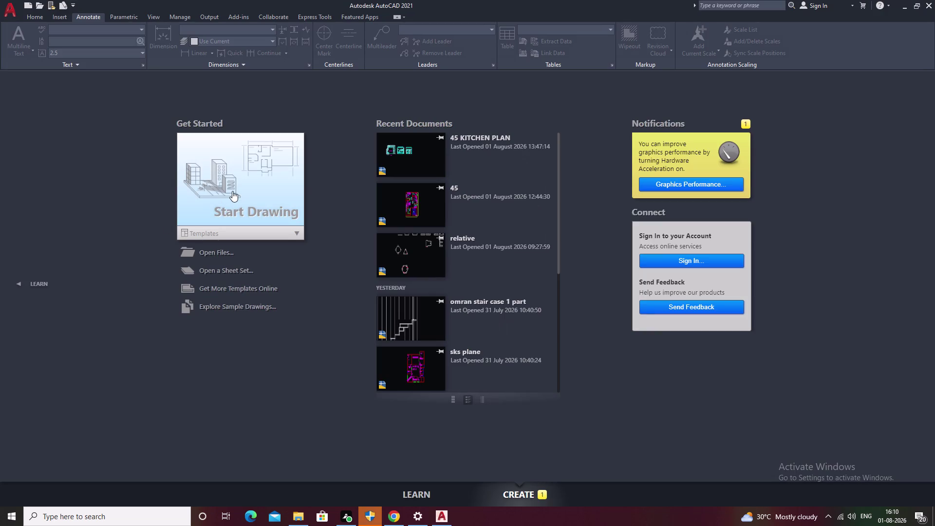
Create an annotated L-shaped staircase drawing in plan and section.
Start a new blank drawing and bring up its Drawing Units settings with UN.
click(232, 191)
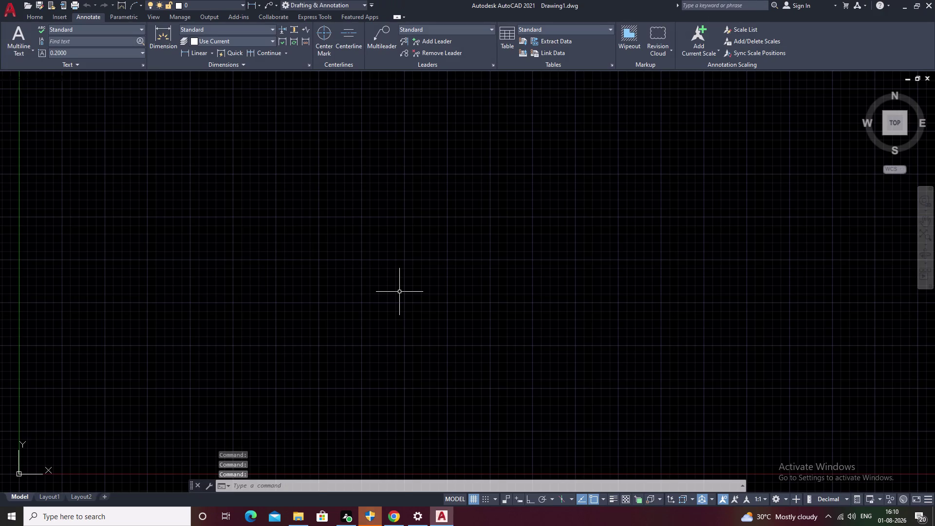
text(U)
text(N)
key(space)
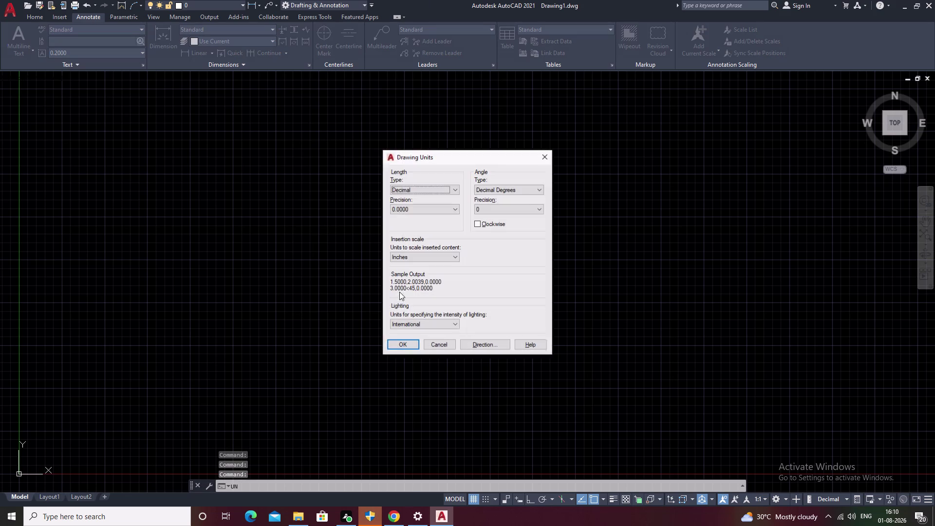
Set length units to Engineering with 0'-0.00" precision, keeping inches as insertion scale.
click(439, 188)
click(428, 212)
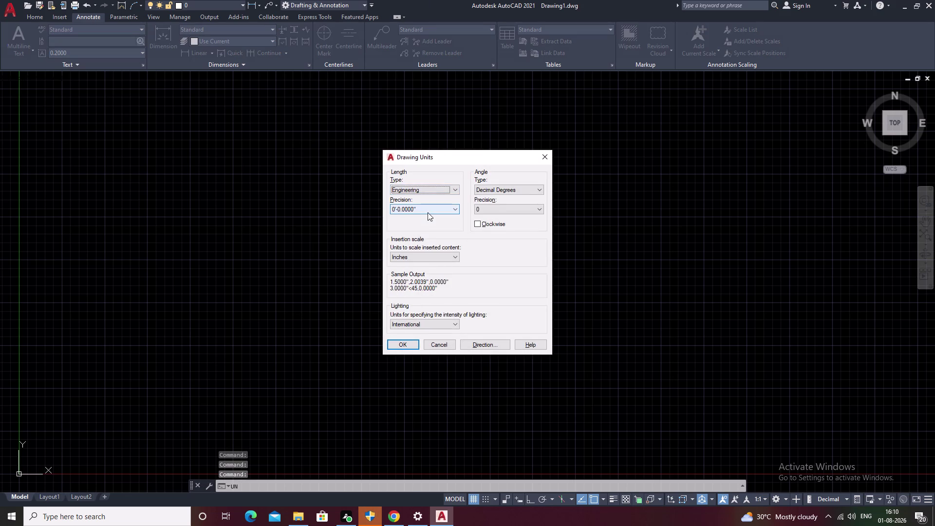
click(428, 210)
click(412, 233)
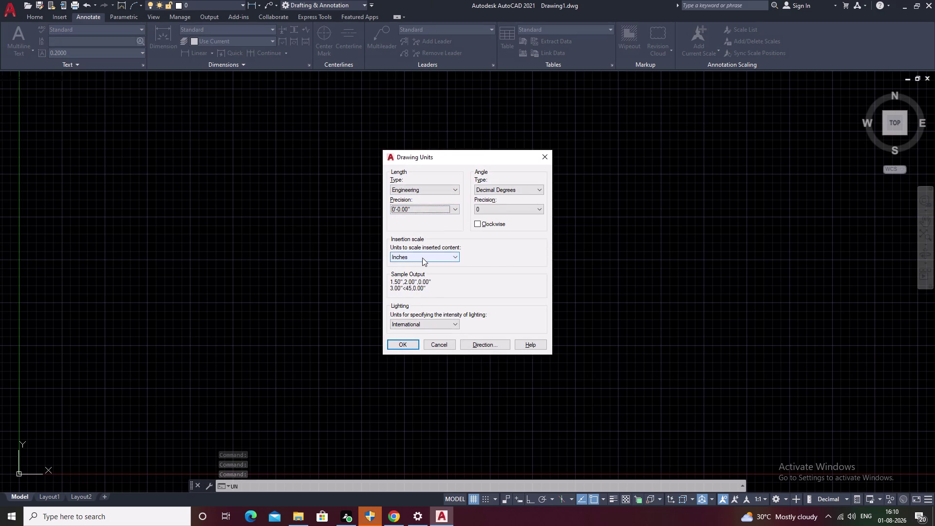
right_click(422, 258)
click(422, 257)
click(501, 263)
click(398, 341)
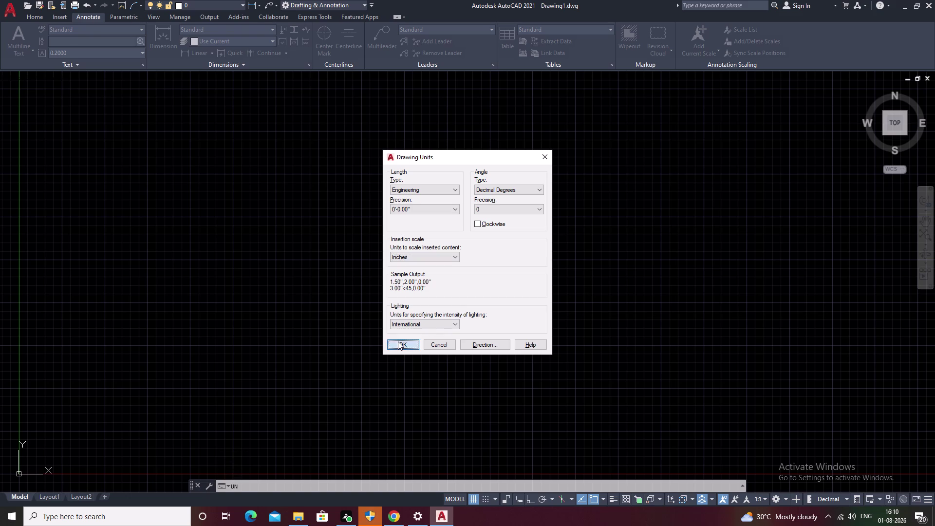
text(D)
key(space)
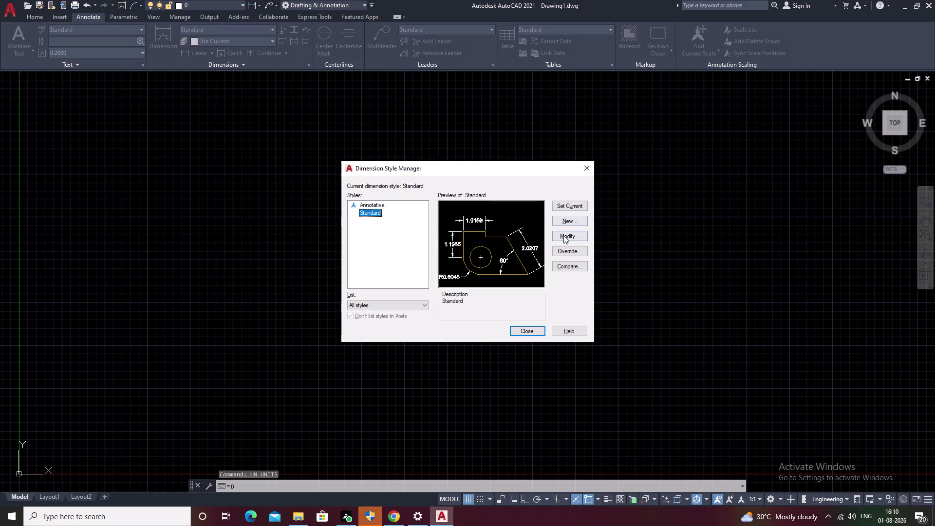
Give the Standard dimension style Engineering primary units with 0'-0.00" precision.
click(563, 237)
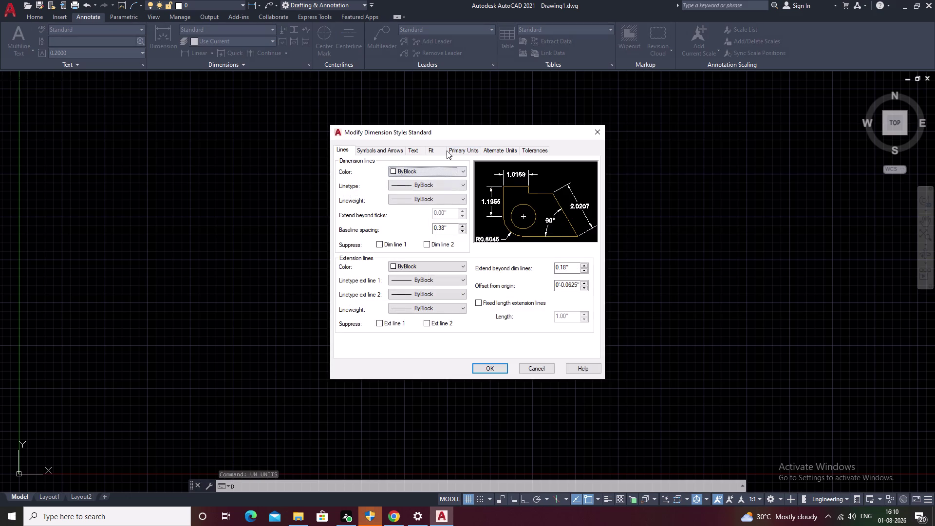
click(447, 149)
click(427, 167)
click(423, 191)
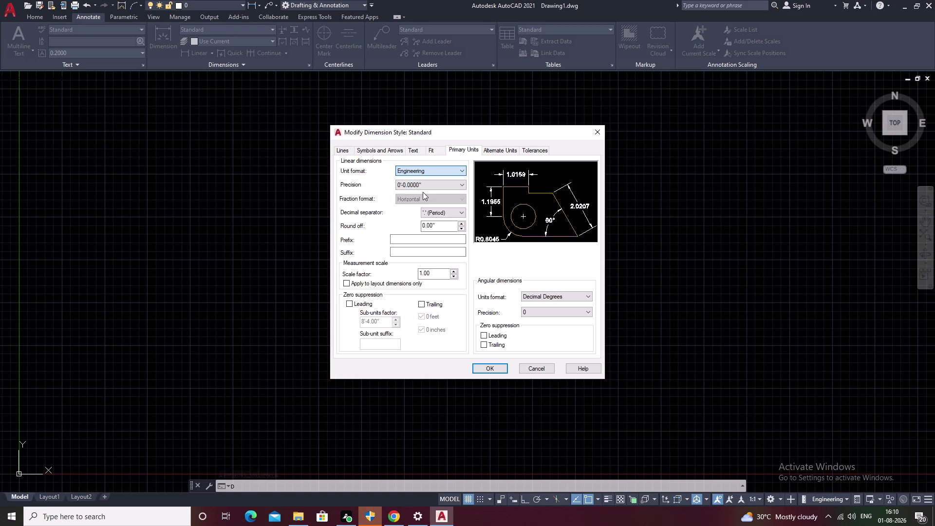
click(425, 186)
click(422, 206)
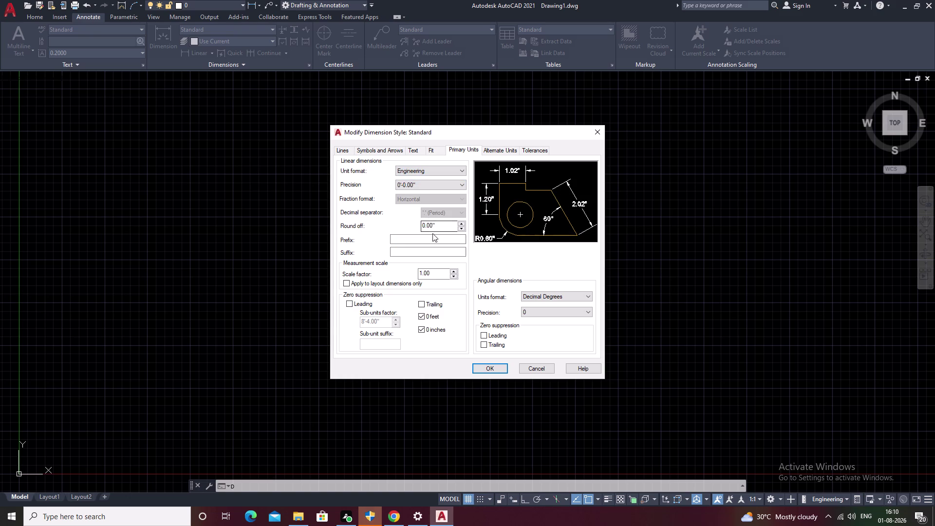
Set the Standard style's arrow size to 2.5.
click(381, 149)
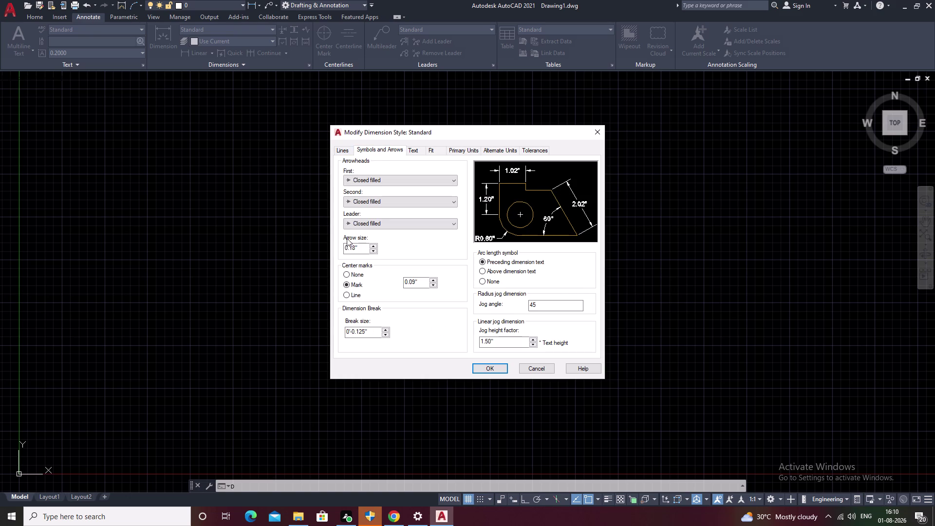
drag(354, 248, 338, 250)
key(BackSpace)
text(2.)
key(5)
click(415, 151)
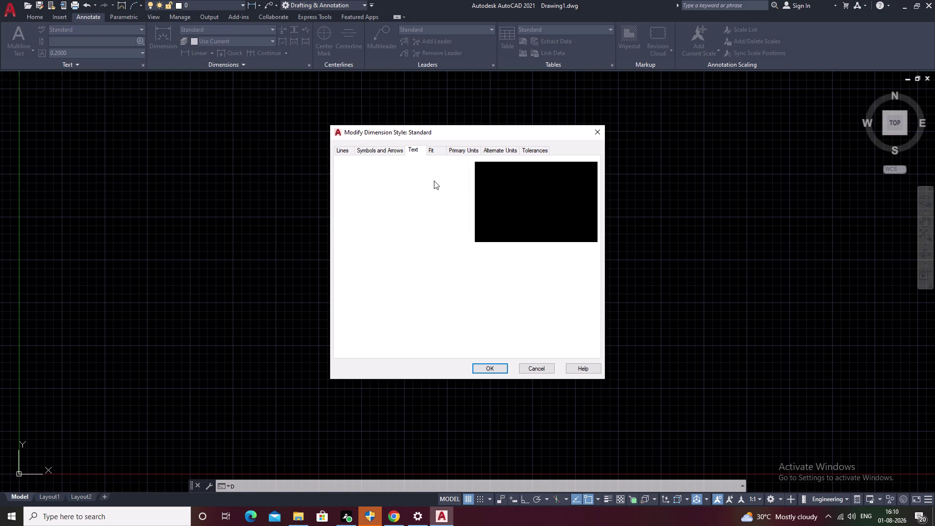
Change the Standard style's text height to 2.5 and recheck the 2.50 arrow size.
click(445, 217)
click(444, 221)
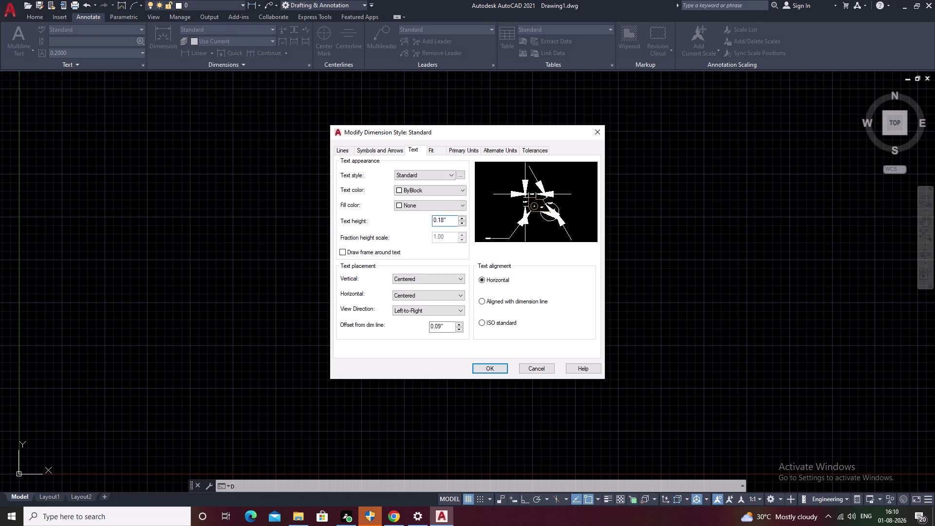
drag(441, 221, 421, 221)
key(BackSpace)
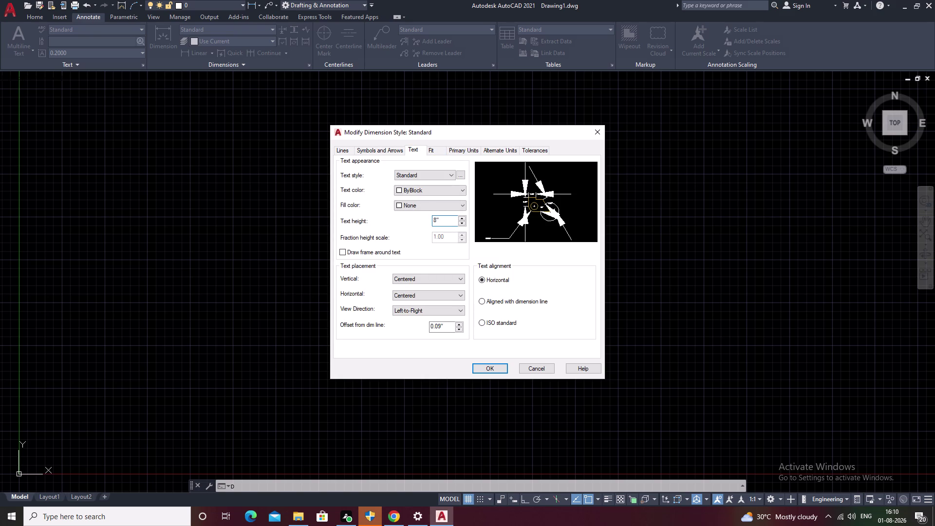
click(436, 220)
key(BackSpace)
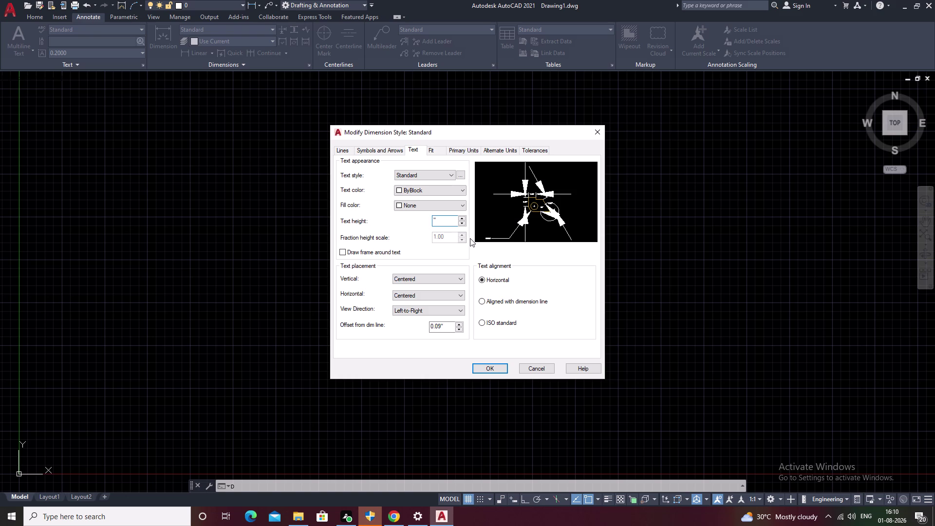
text(2.5)
click(445, 251)
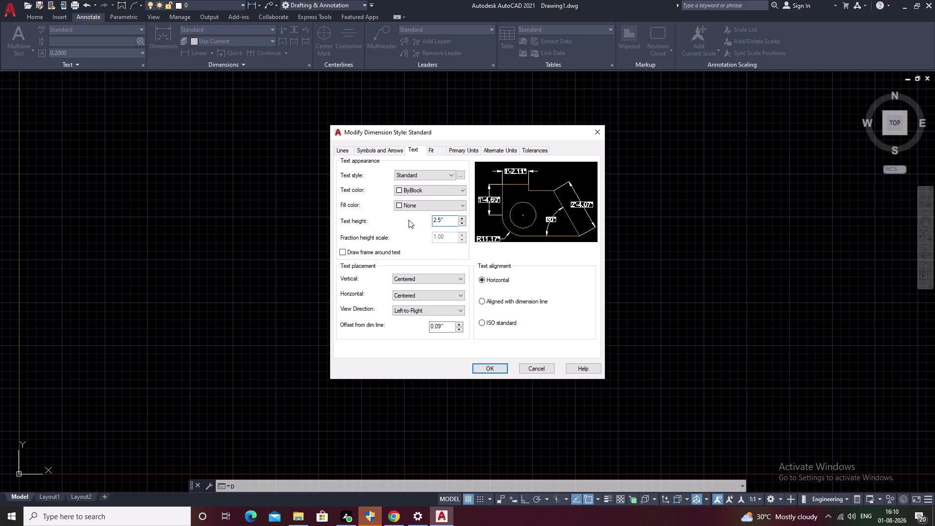
click(382, 151)
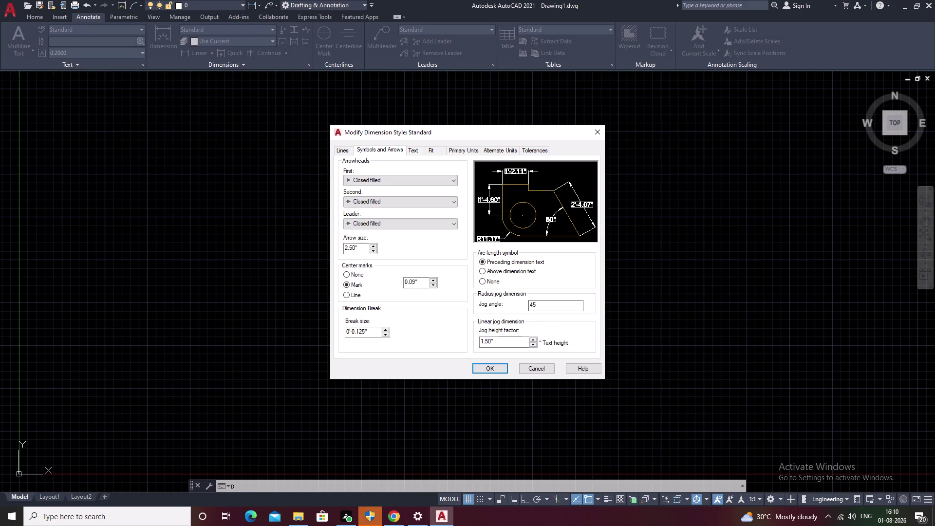
Frame the dimension text, align it with dimension lines, centered and left-to-right.
click(470, 152)
click(419, 150)
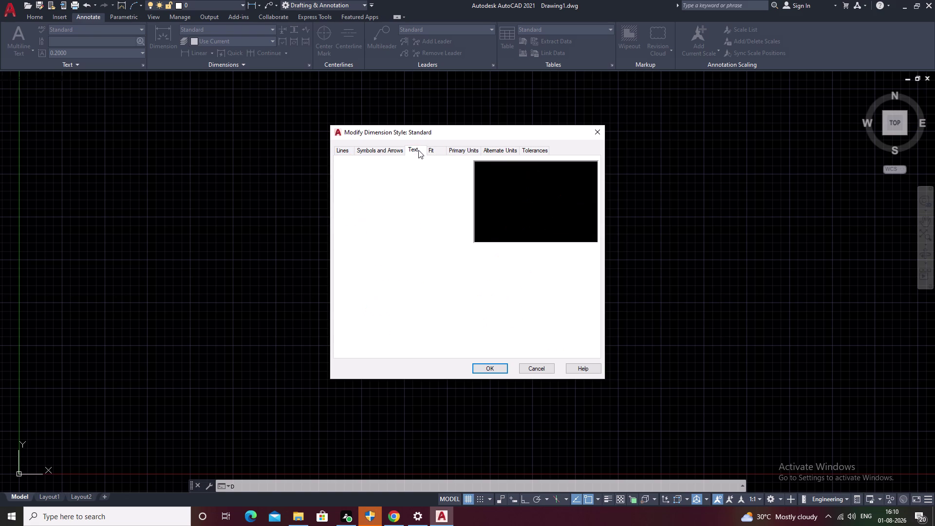
click(480, 300)
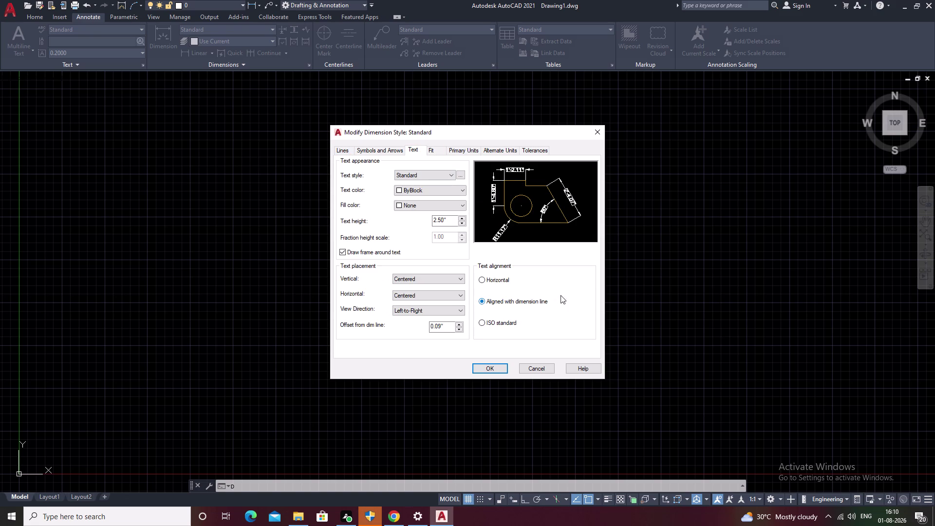
double_click(428, 306)
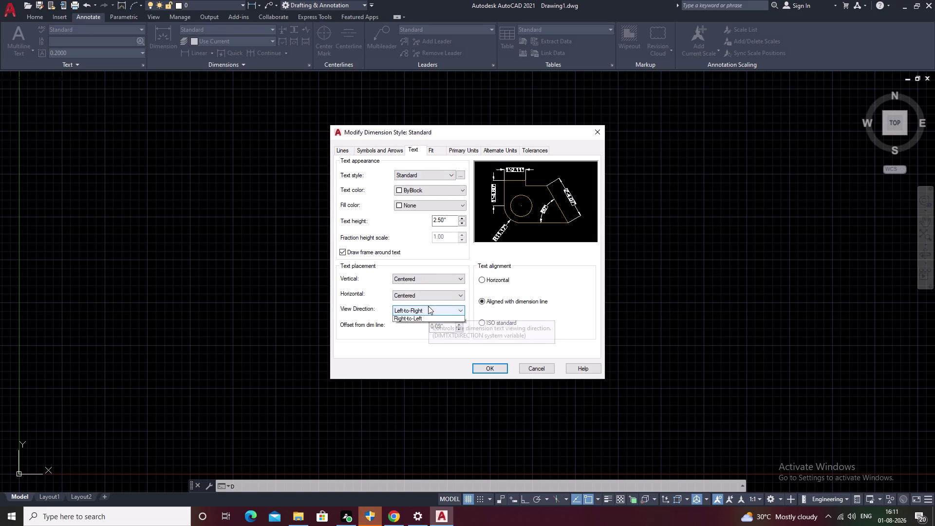
click(428, 299)
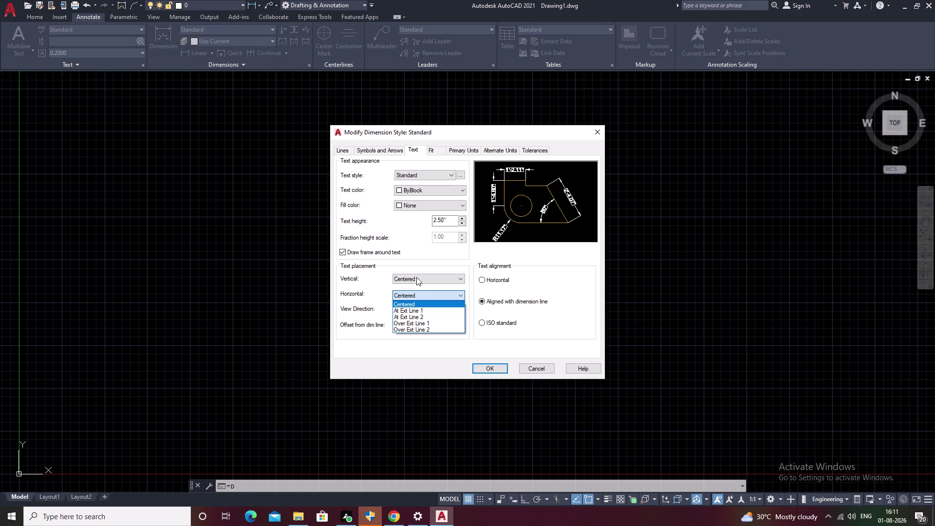
click(416, 274)
click(428, 311)
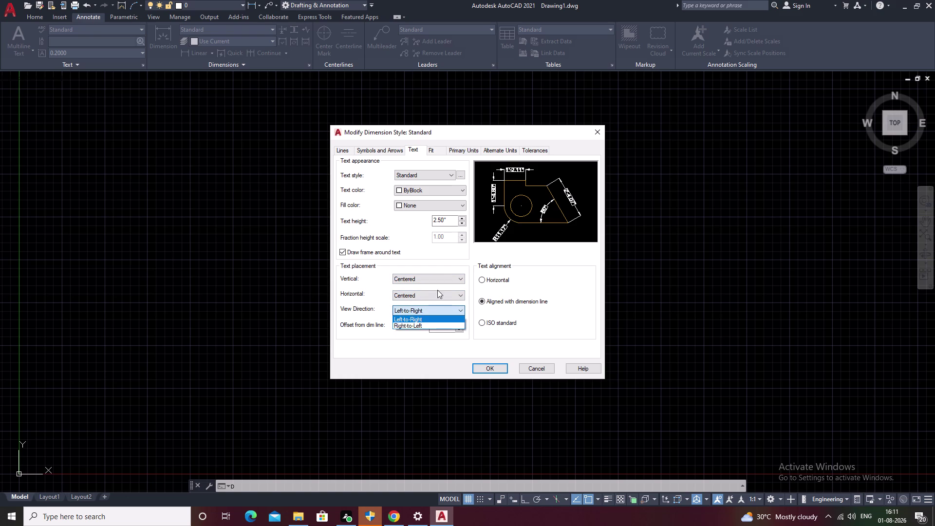
click(440, 256)
Review the style's remaining tabs, then save the Standard style and close the manager.
click(464, 150)
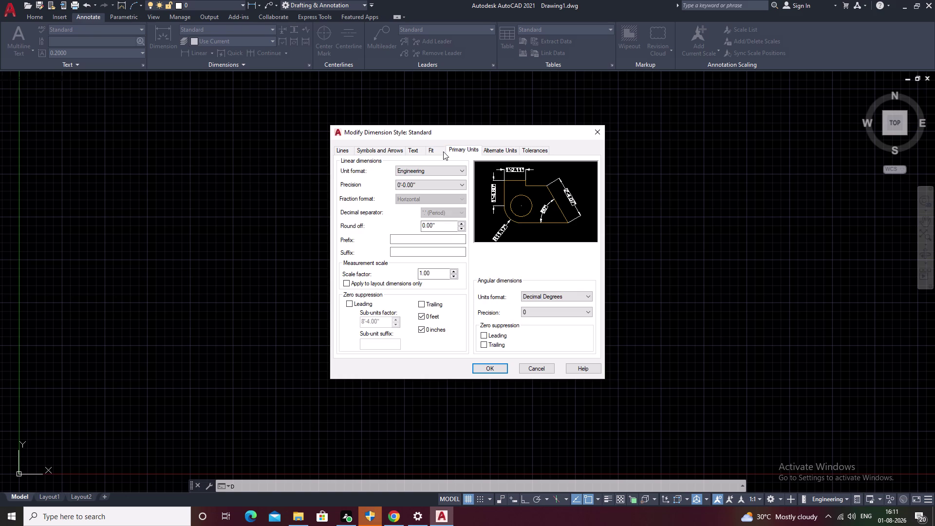
click(376, 147)
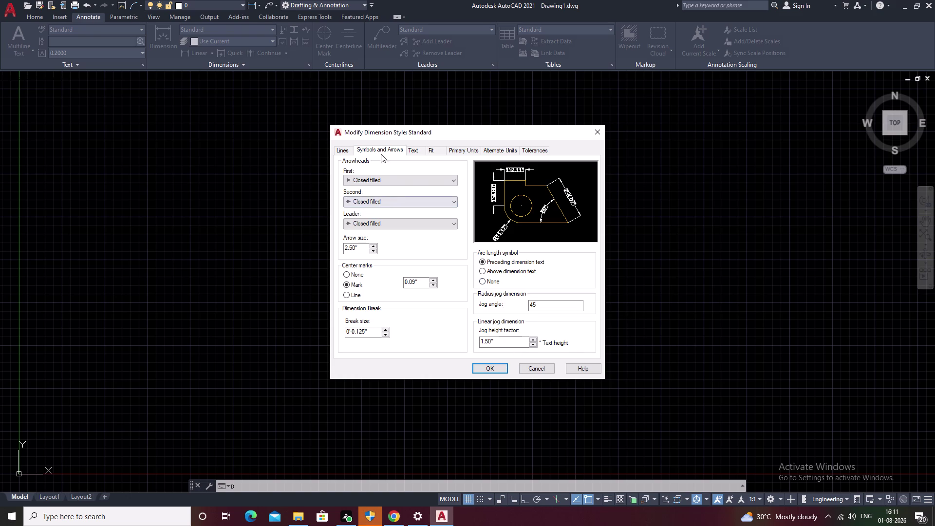
click(334, 147)
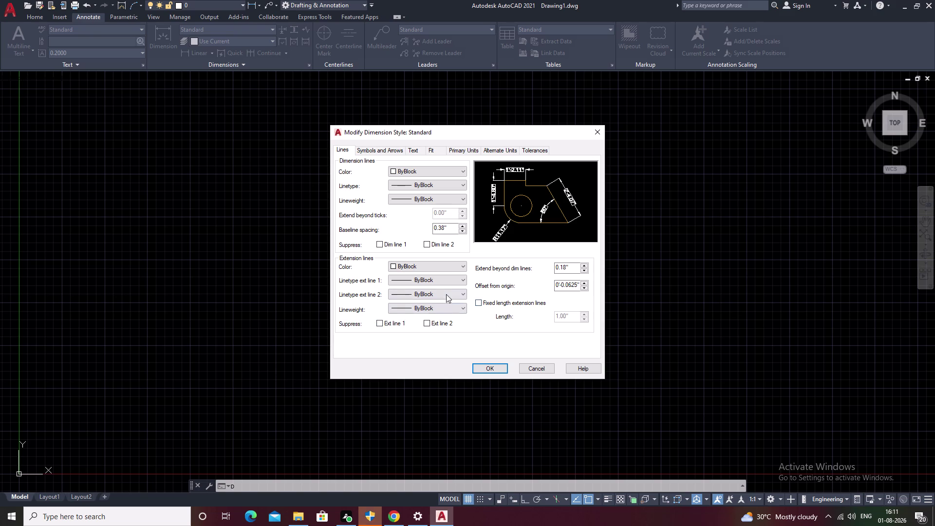
click(493, 372)
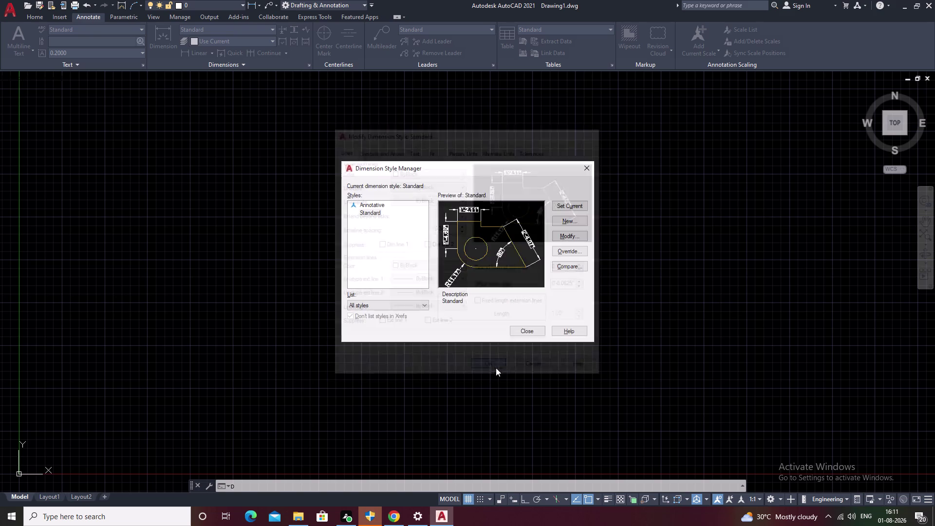
click(530, 330)
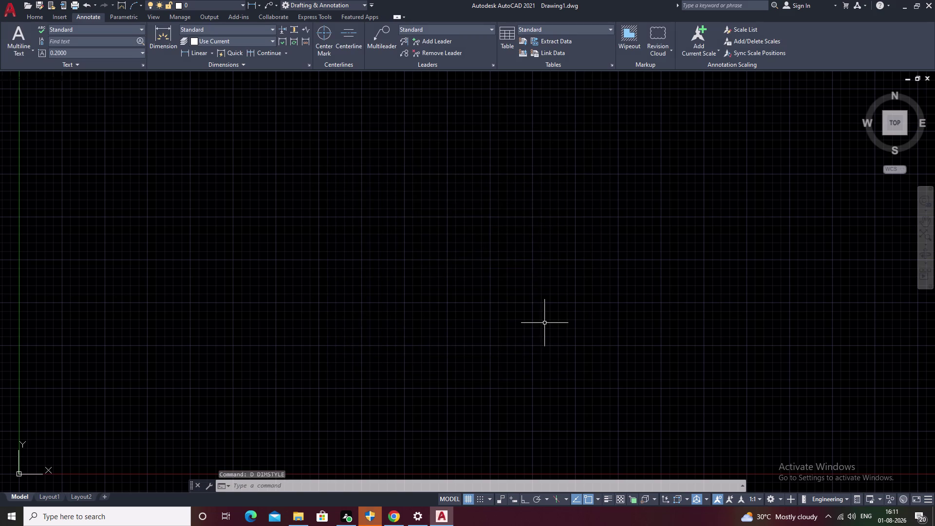
Draw a long horizontal line with Ortho (F8) turned on.
text(L)
key(space)
drag(310, 224, 315, 224)
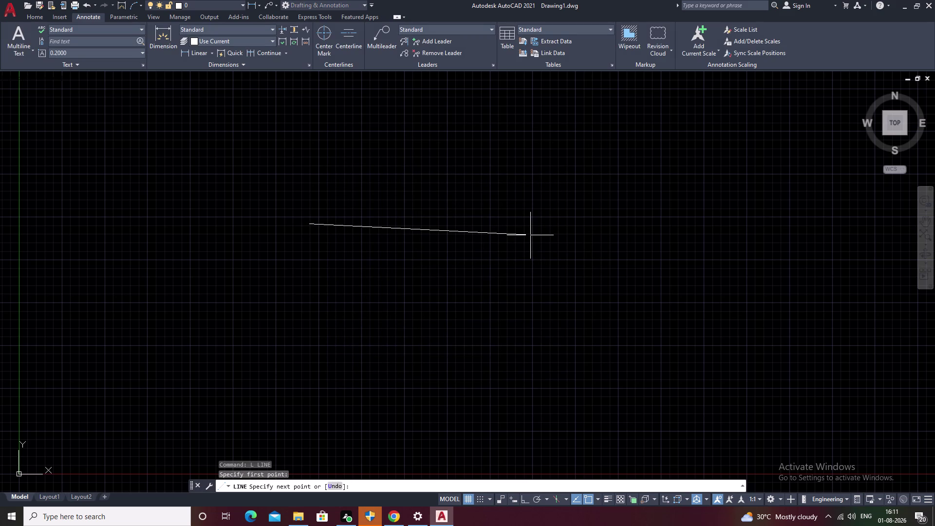
key(F8)
click(530, 235)
key(Escape)
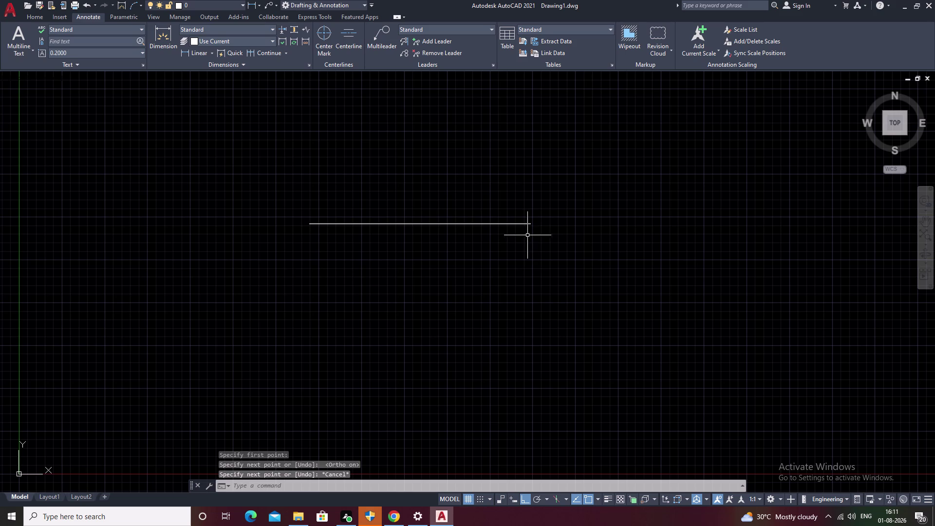
Pick the line's endpoints again, then cancel without adding a dimension.
key(space)
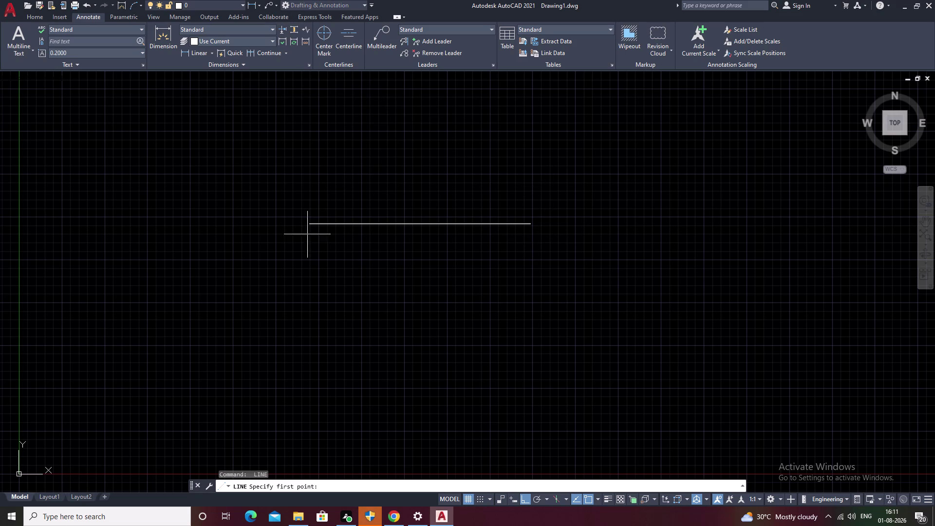
key(d)
key(l)
key(i)
key(space)
click(312, 225)
click(534, 222)
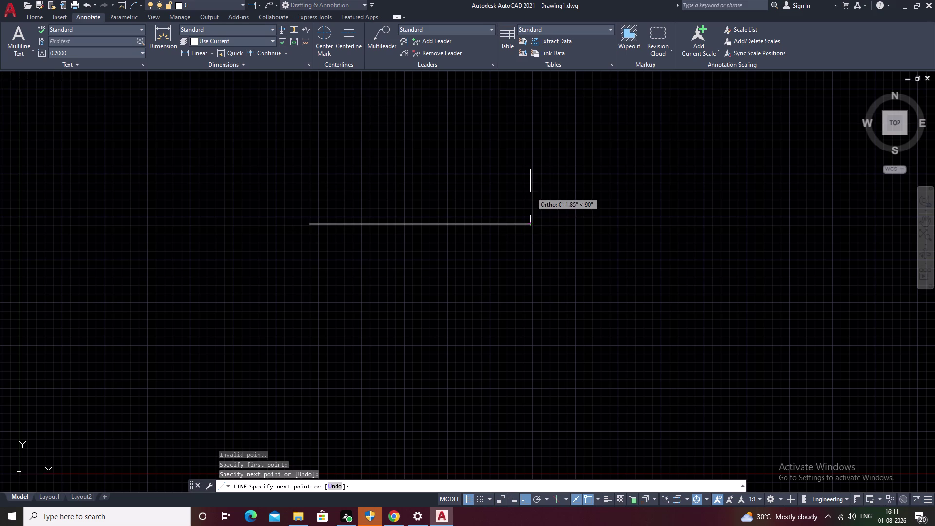
click(309, 224)
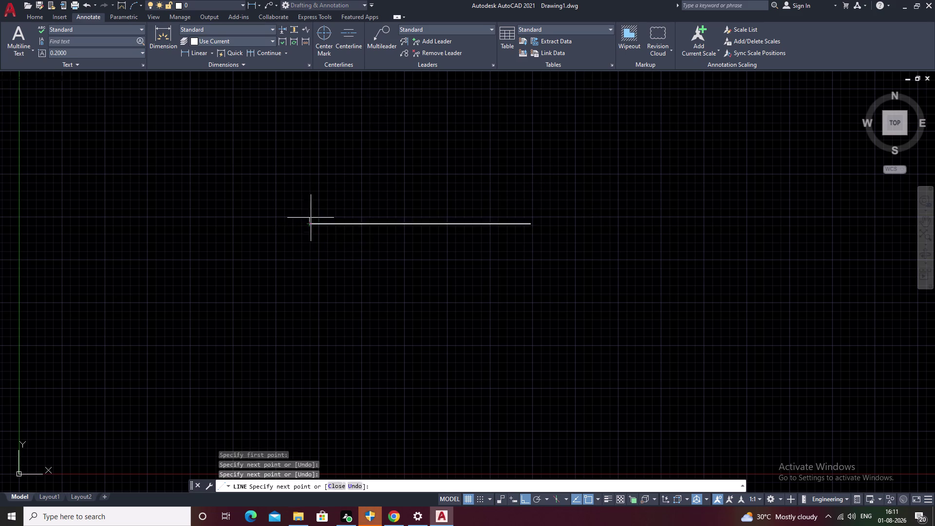
key(Escape)
scroll(up, 3)
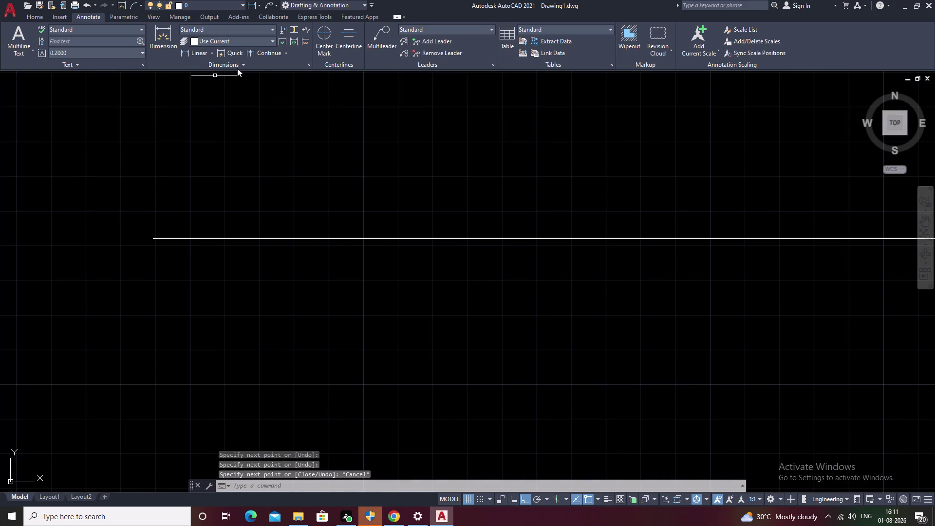
Add a DLI linear dimension reading 1'-0.91" between the horizontal line's endpoints.
key(d)
key(l)
key(i)
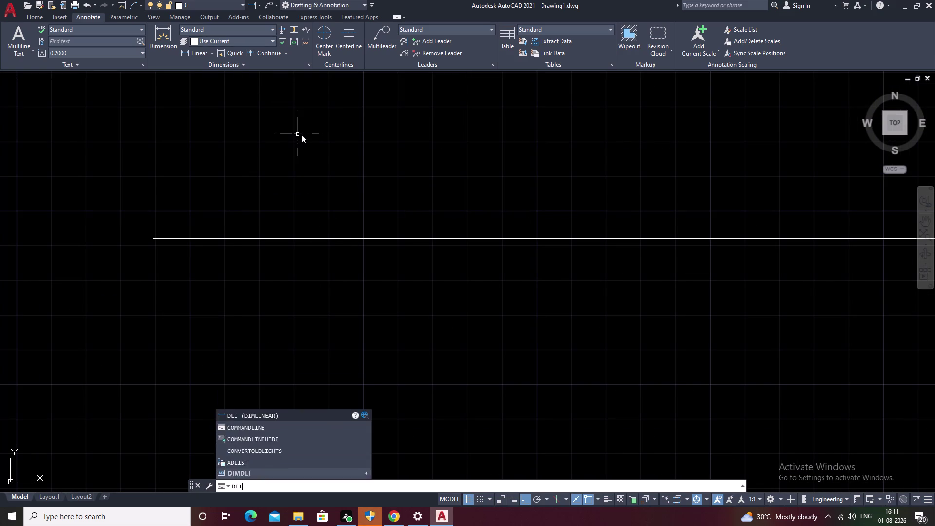
key(space)
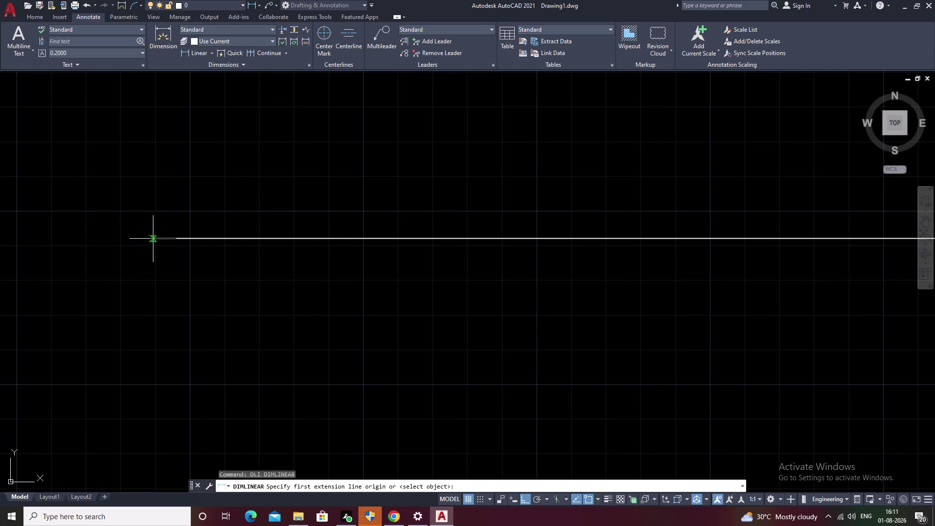
click(152, 240)
middle_drag(654, 249, 182, 262)
scroll(down, 3)
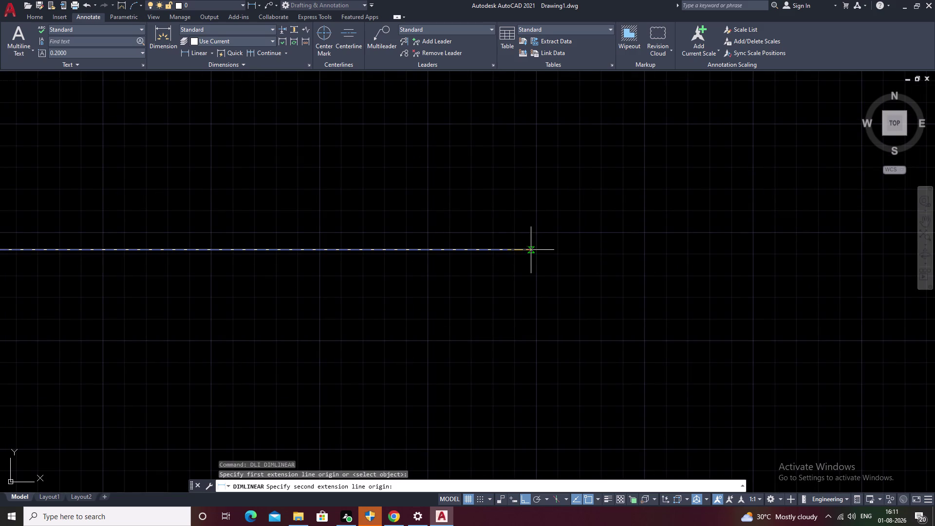
click(531, 251)
click(534, 165)
middle_drag(539, 173, 810, 224)
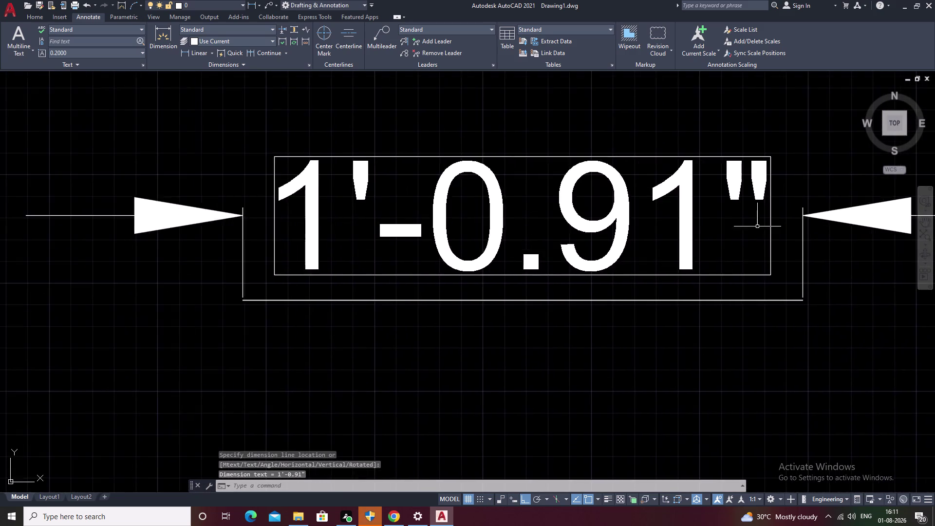
scroll(down, 3)
key(Escape)
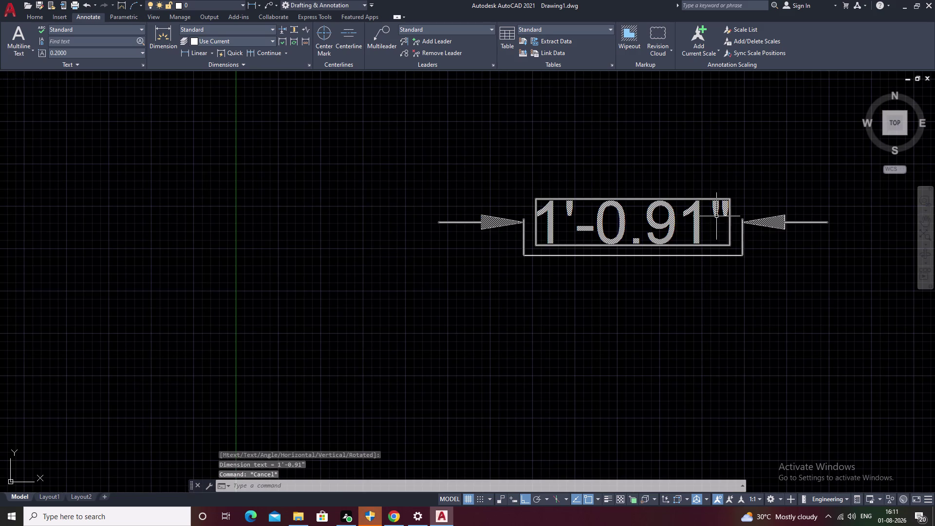
click(716, 215)
text(D)
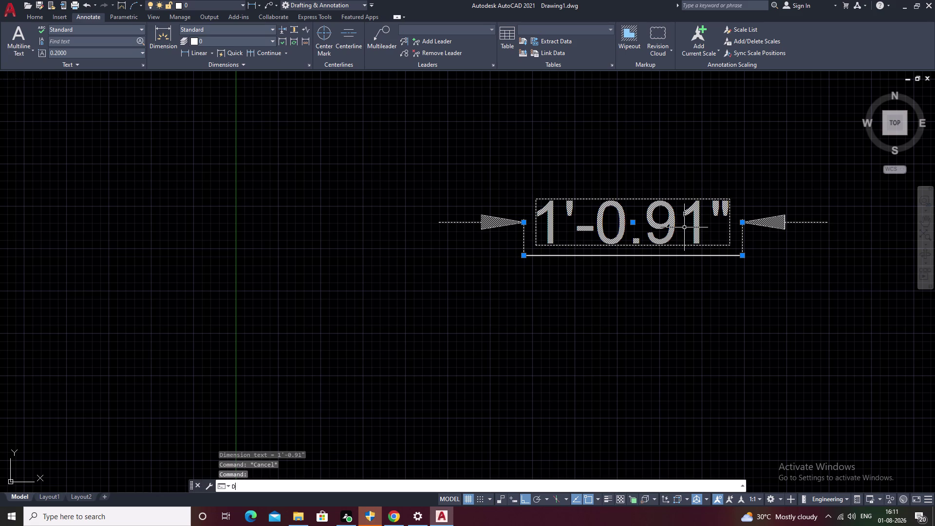
key(space)
key(space)
click(561, 233)
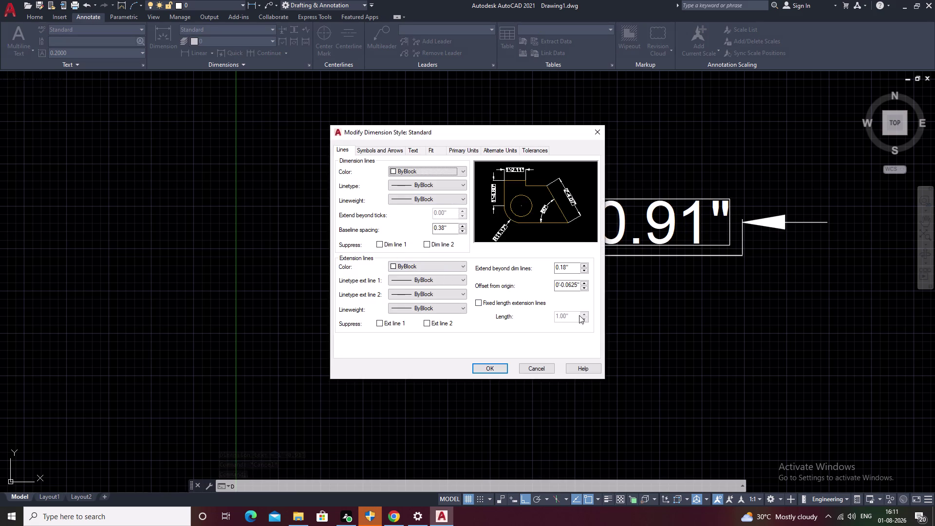
click(459, 151)
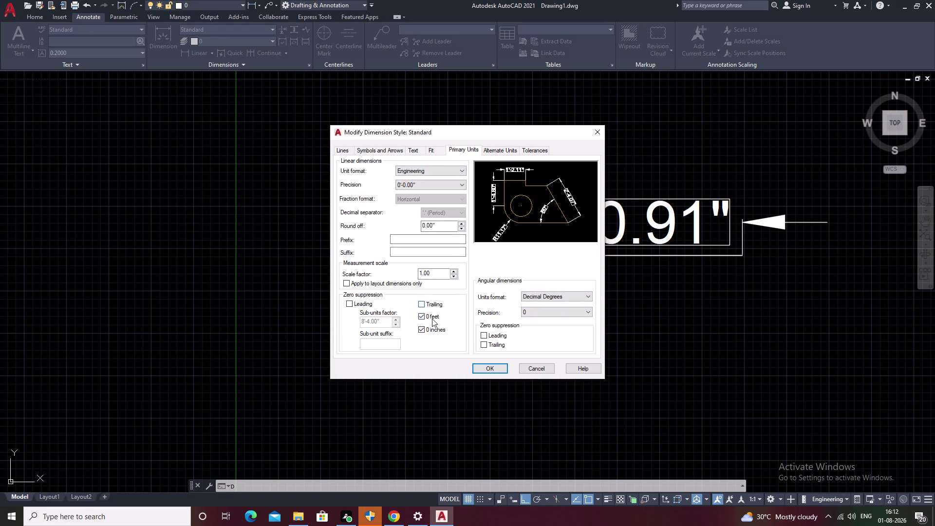
click(382, 146)
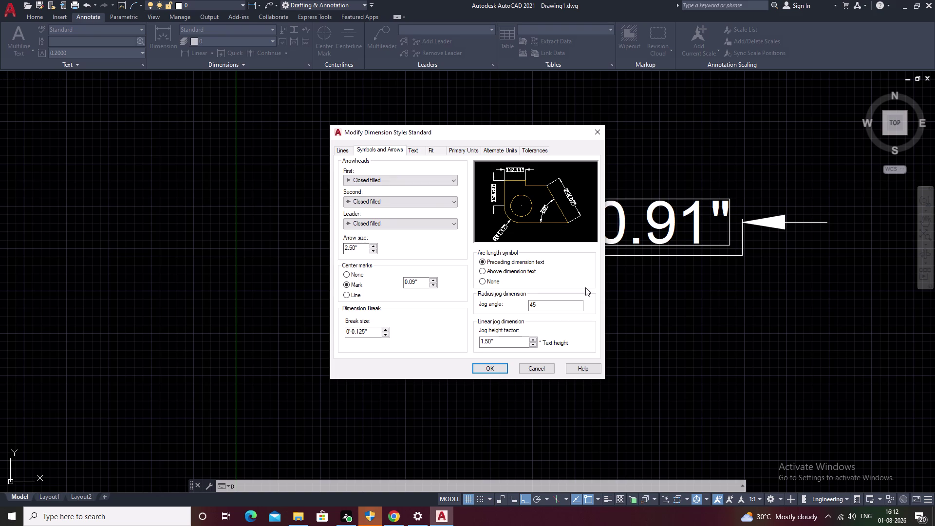
click(481, 270)
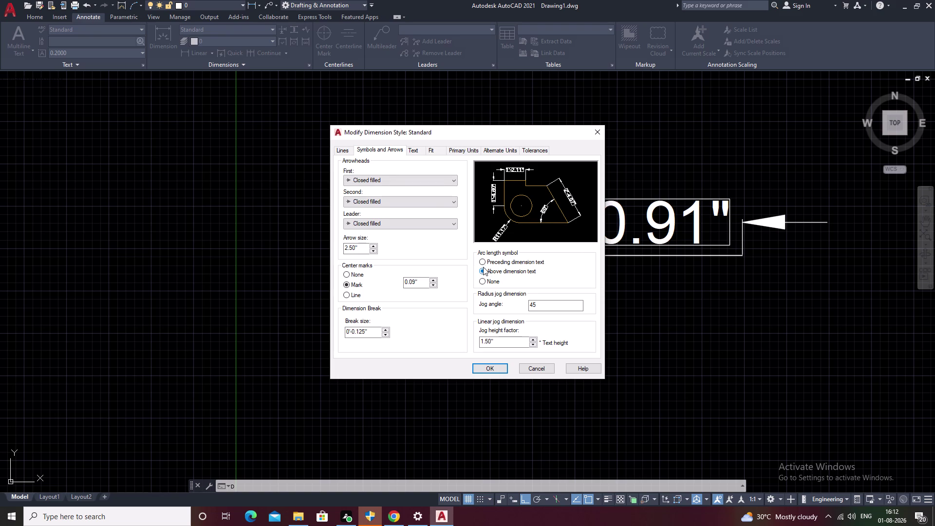
click(481, 263)
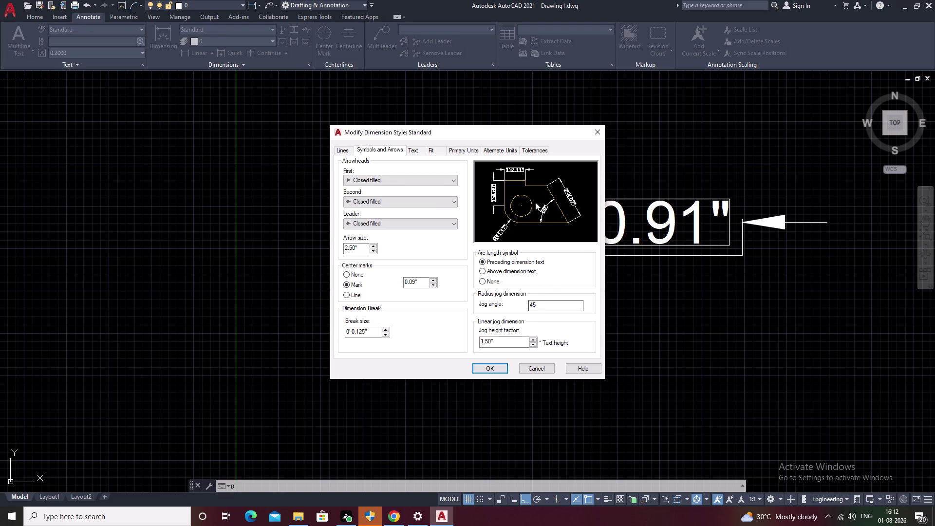
click(512, 152)
click(532, 149)
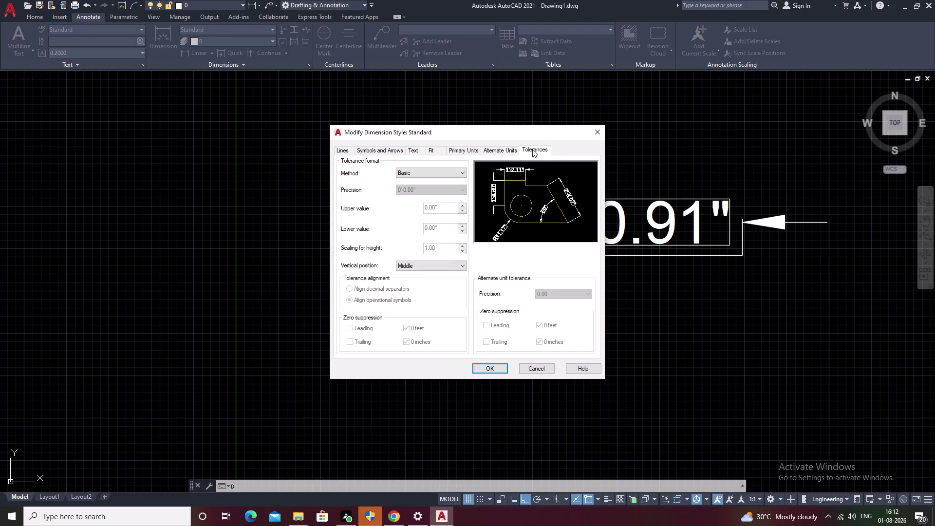
click(414, 149)
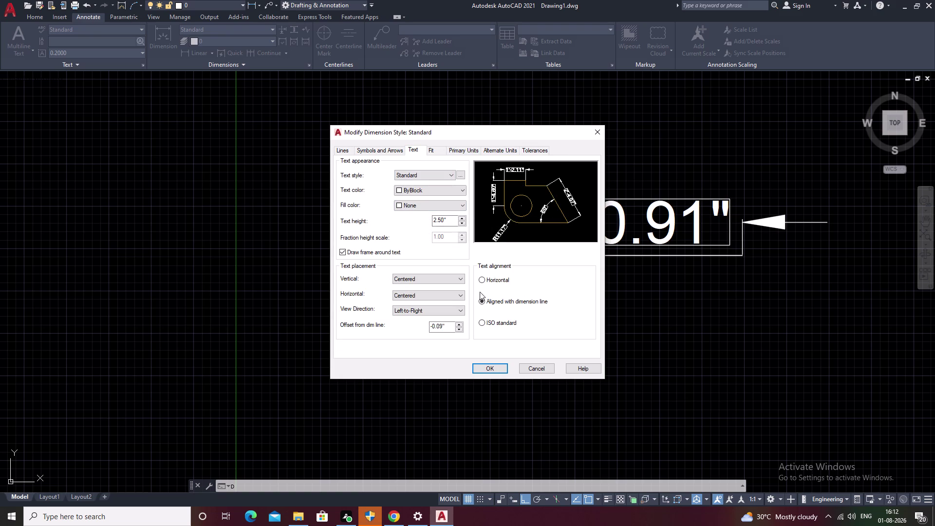
click(352, 150)
click(368, 148)
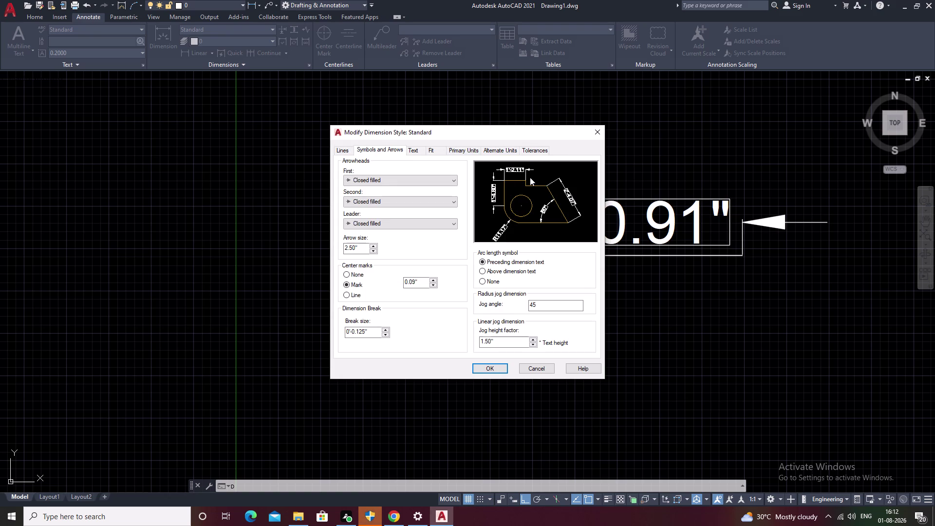
key(Escape)
key(Escape)
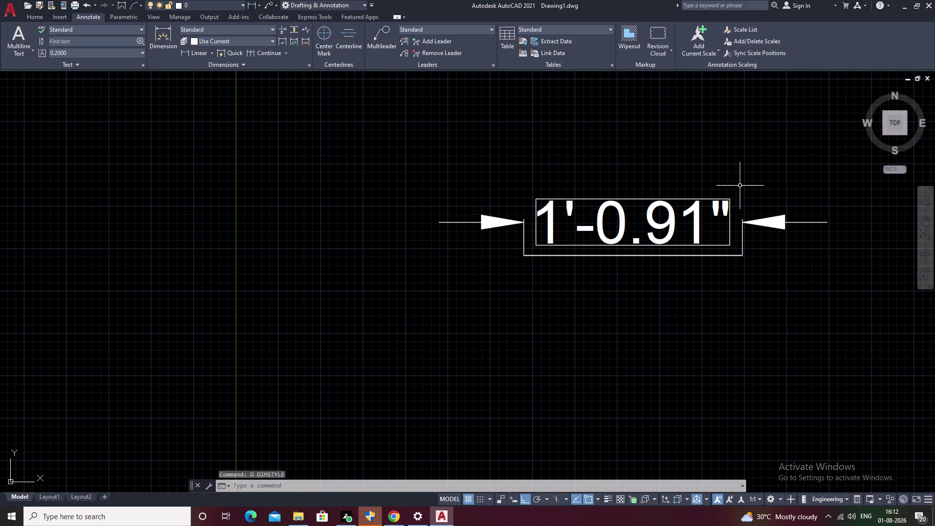
drag(739, 185, 565, 263)
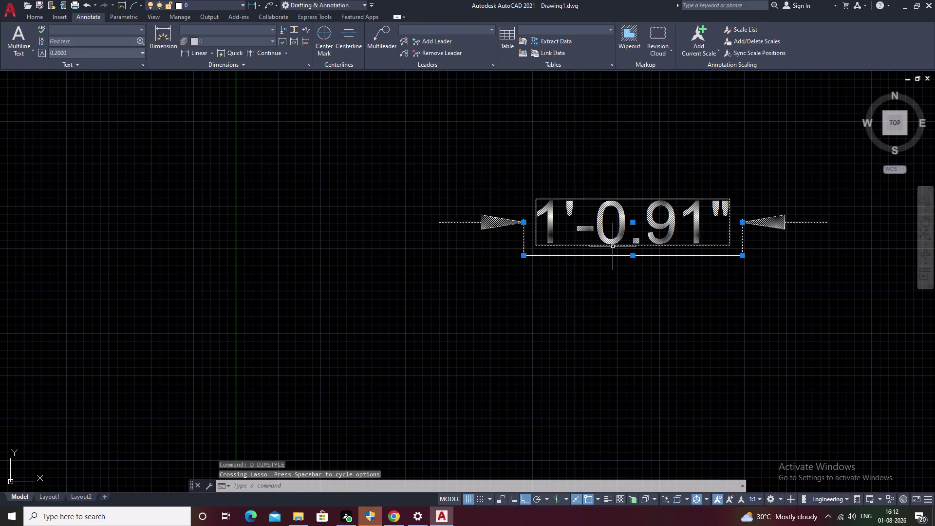
Erase the selected dimension and line.
text(E)
key(space)
scroll(down, 3)
middle_drag(587, 251, 557, 253)
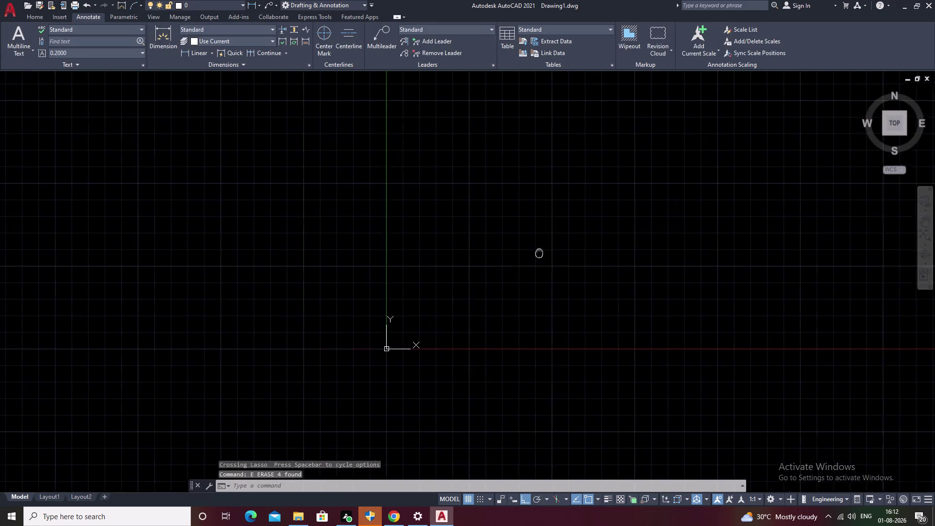
middle_drag(557, 253, 359, 266)
middle_drag(518, 237, 453, 318)
middle_drag(487, 275, 401, 339)
middle_drag(470, 280, 445, 304)
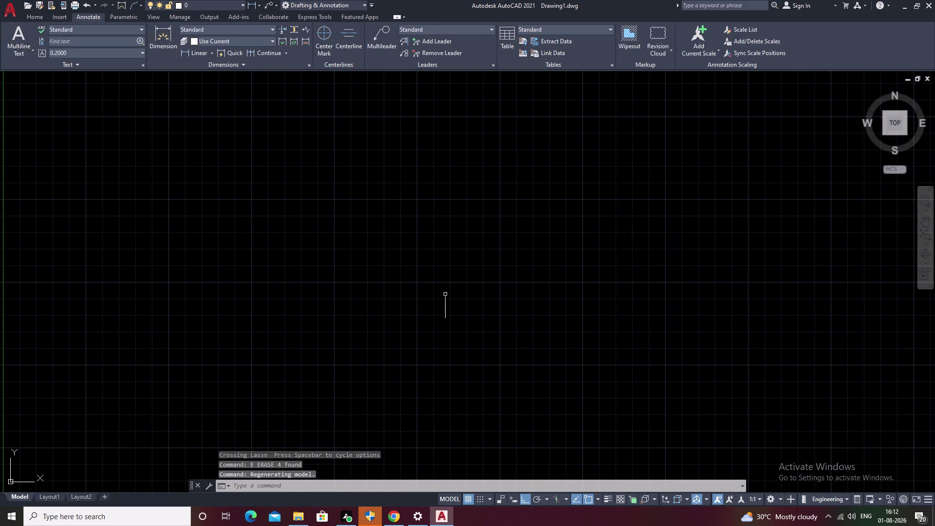
Turn off Ortho, then toggle the grid off and back on.
key(F8)
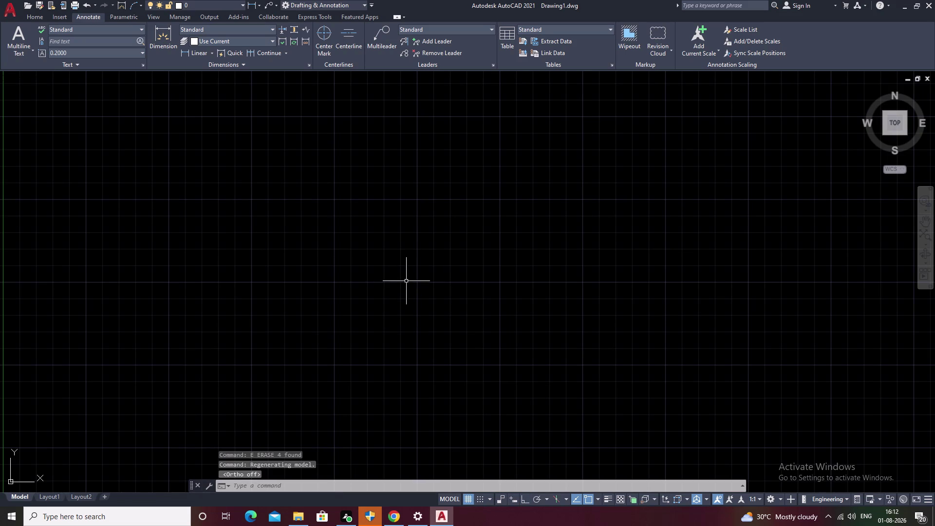
key(F7)
scroll(down, 3)
middle_drag(392, 277, 270, 346)
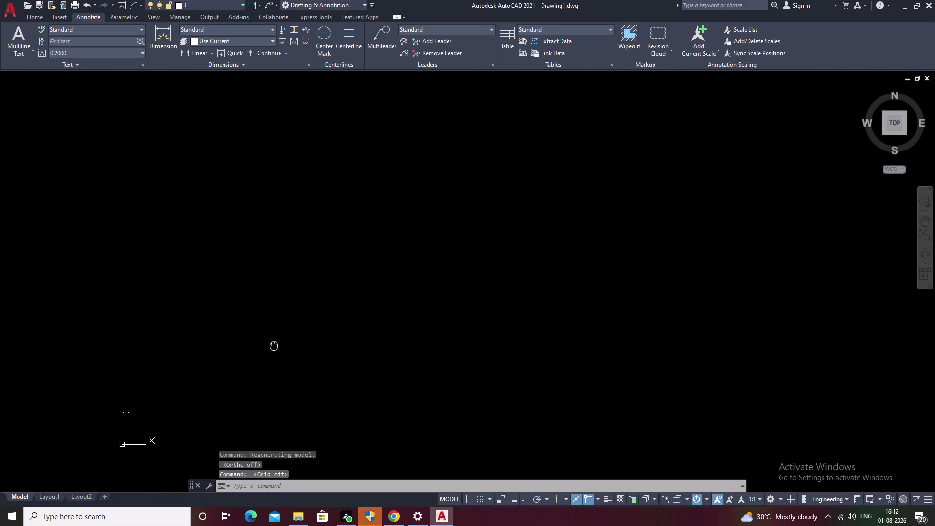
middle_drag(271, 347, 248, 358)
middle_drag(449, 273, 350, 316)
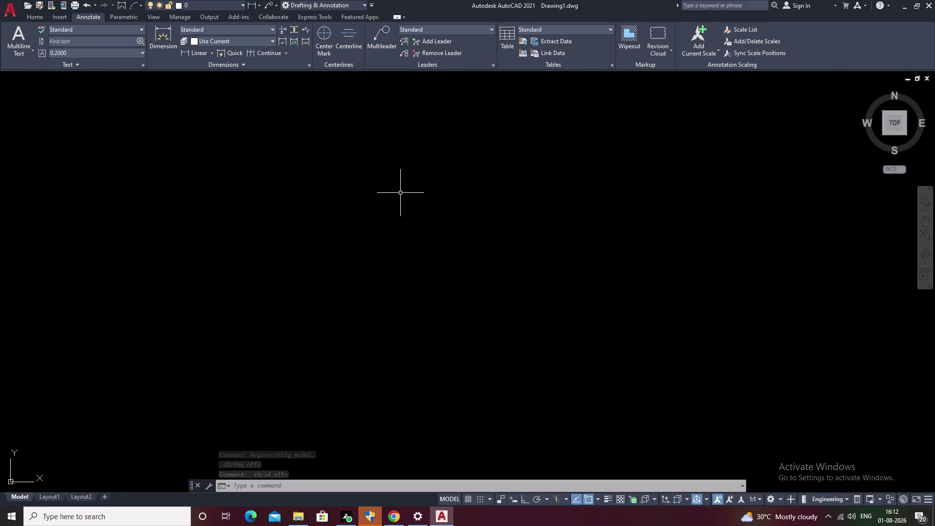
key(F7)
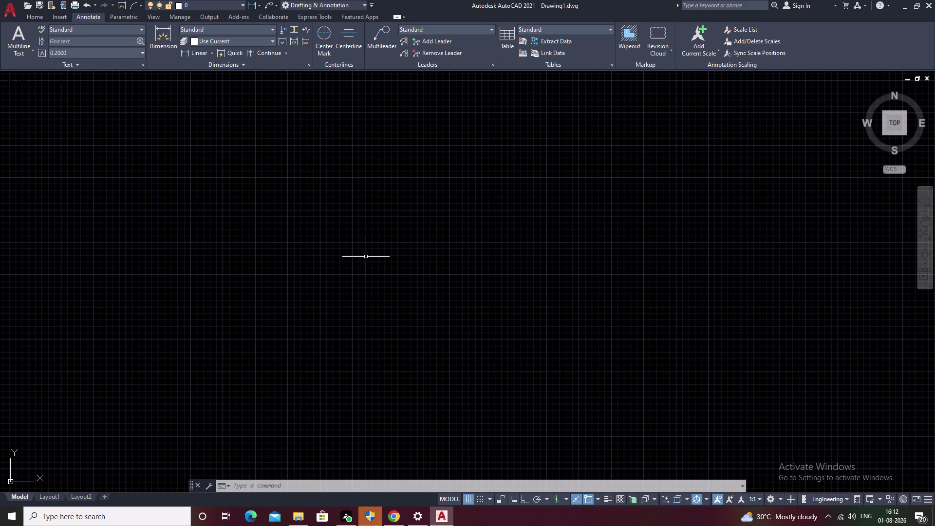
Zoom and pan around the empty model space near the origin with the grid showing.
scroll(down, 3)
scroll(down, 3)
middle_drag(502, 257, 354, 335)
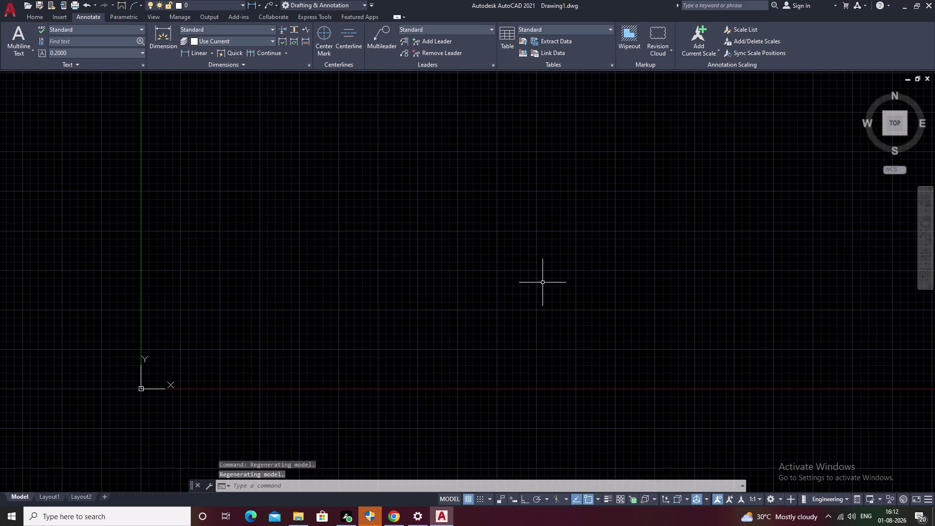
middle_drag(541, 282, 457, 324)
scroll(down, 3)
middle_drag(678, 245, 258, 382)
scroll(down, 3)
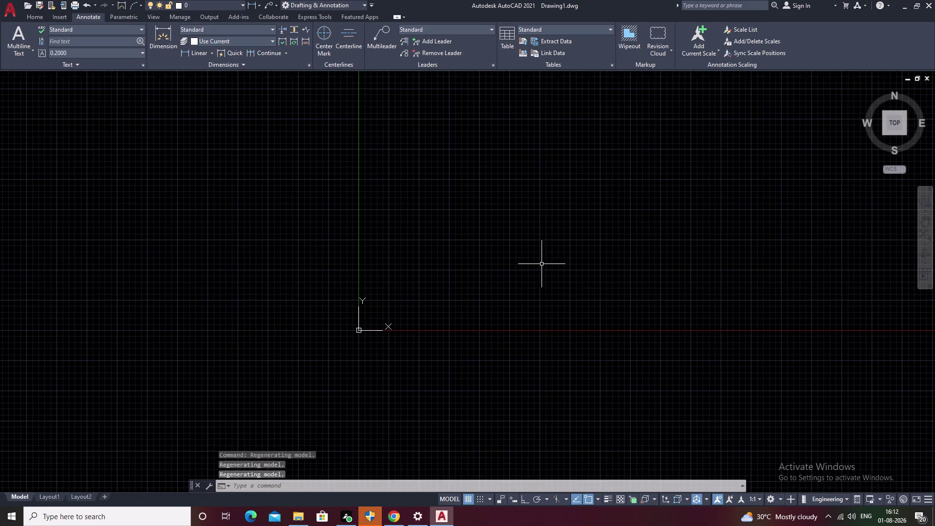
middle_drag(802, 283, 365, 376)
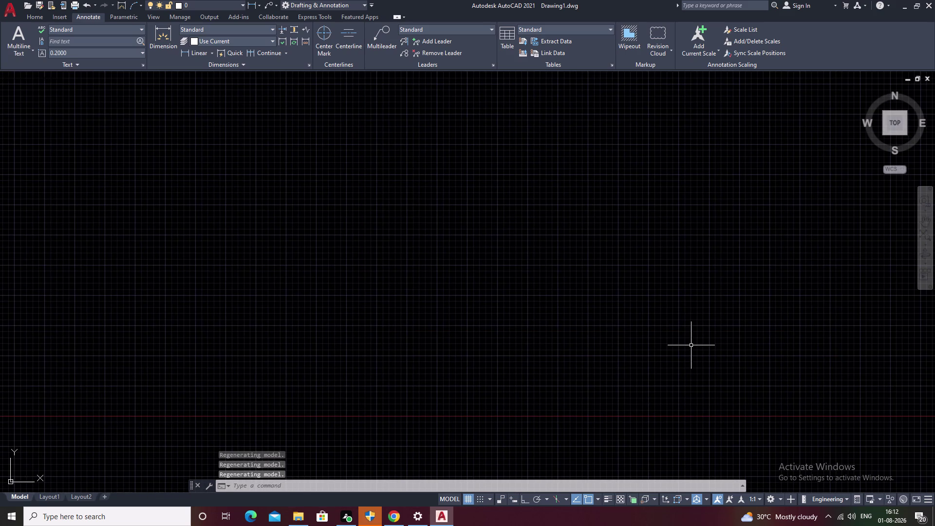
scroll(up, 3)
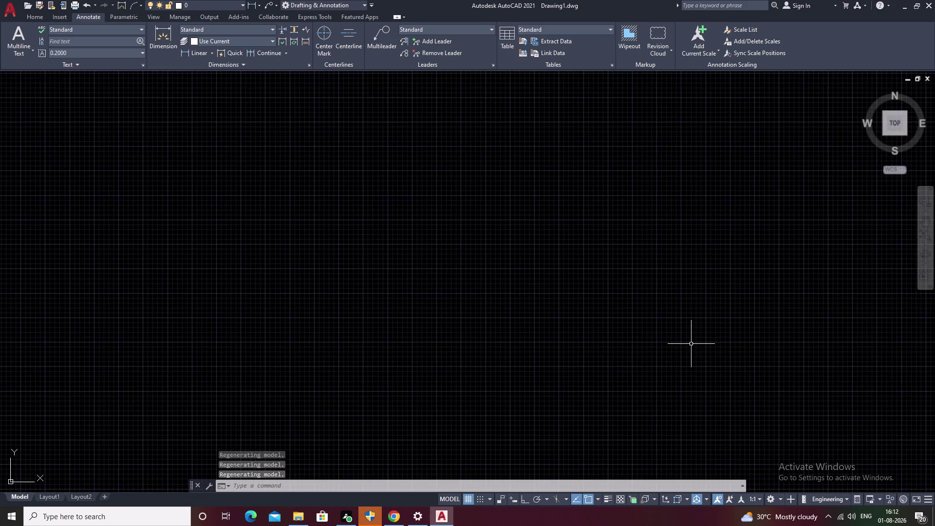
scroll(up, 3)
scroll(down, 3)
scroll(down, 3)
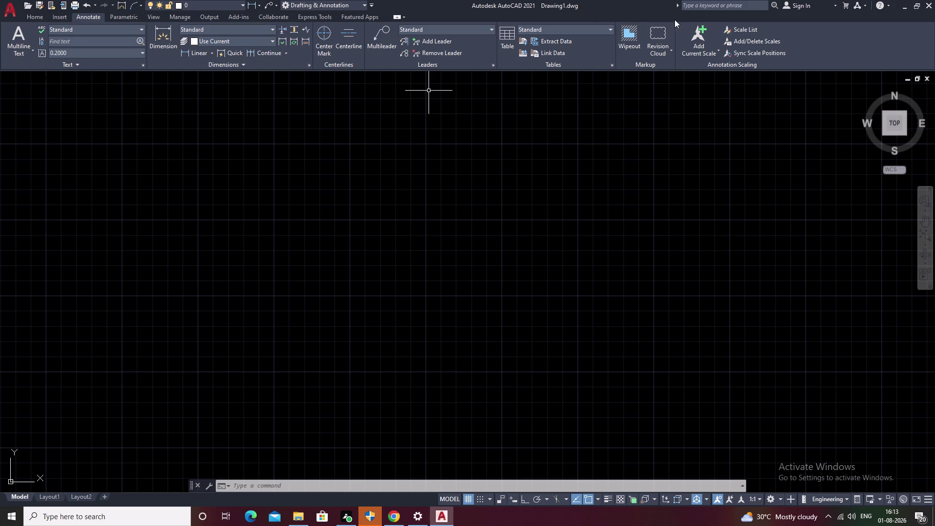
middle_drag(328, 242, 609, 242)
scroll(down, 3)
middle_drag(482, 248, 410, 313)
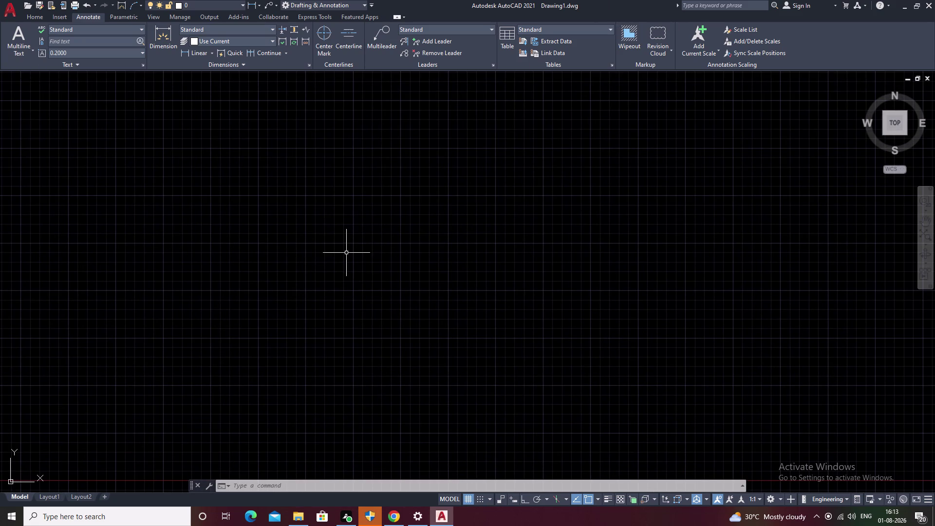
Place a horizontal construction line with XL.
key(x)
text(L)
key(space)
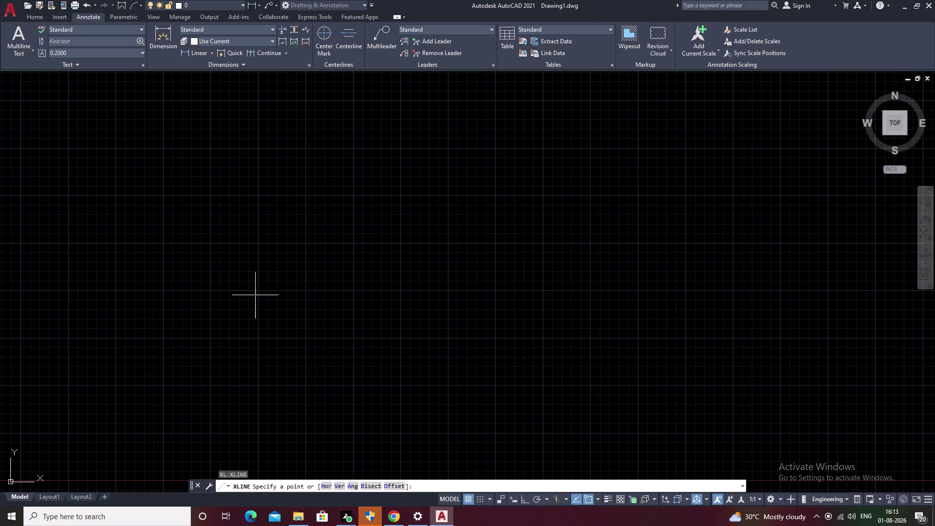
text(H)
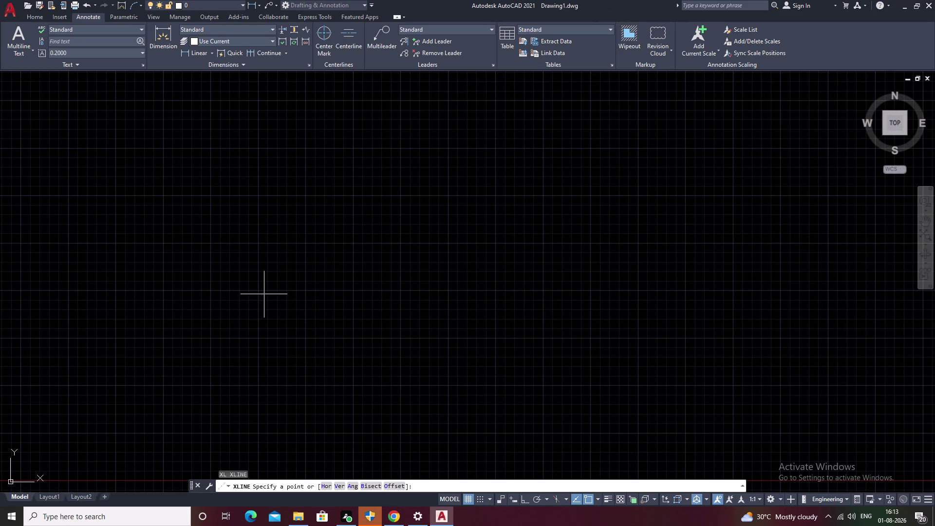
key(space)
click(268, 291)
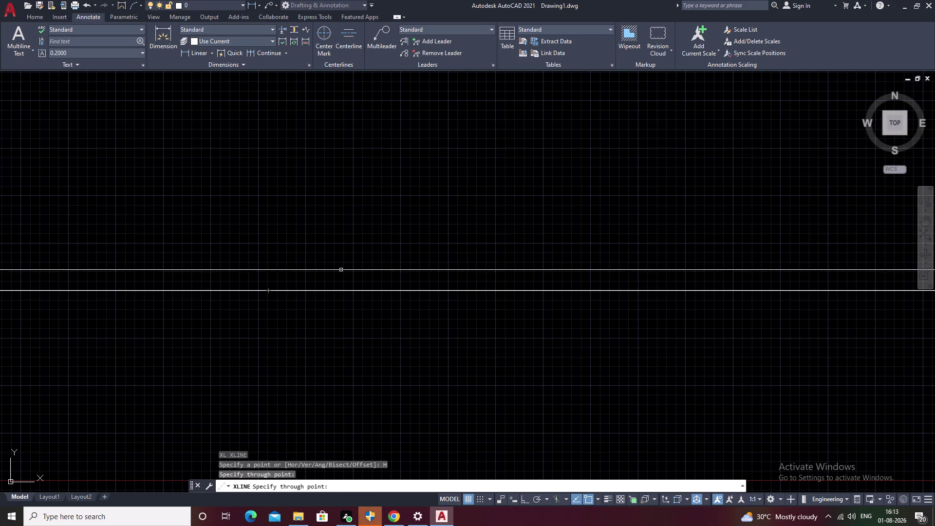
key(Escape)
Place a vertical construction line crossing the horizontal one.
text(XL)
key(space)
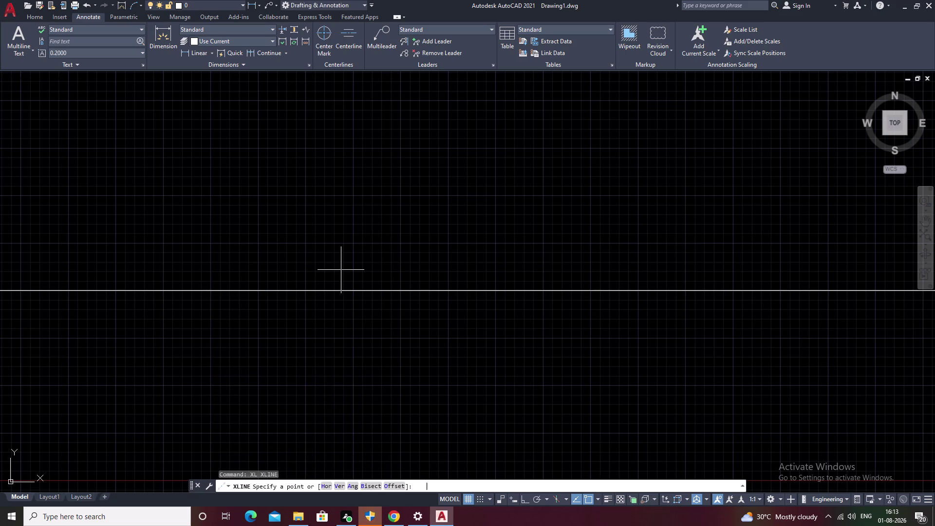
text(V)
key(space)
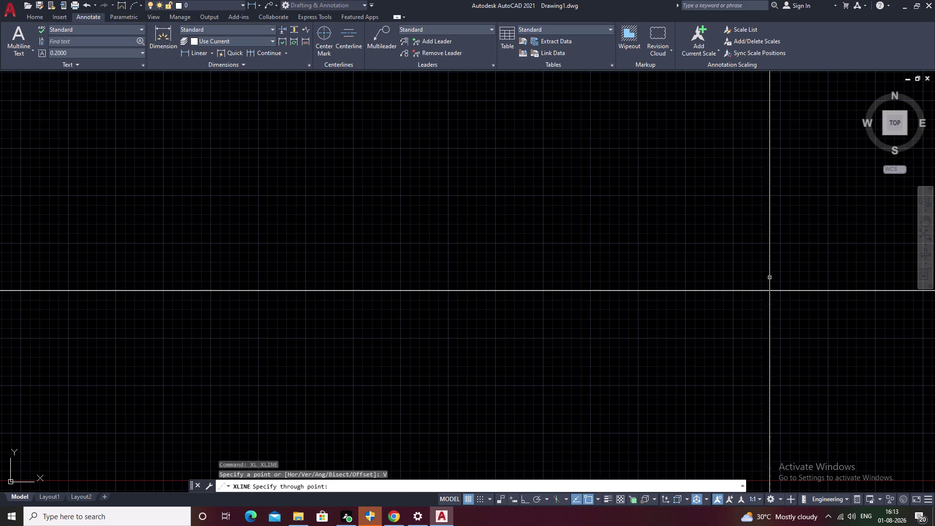
click(639, 287)
key(Escape)
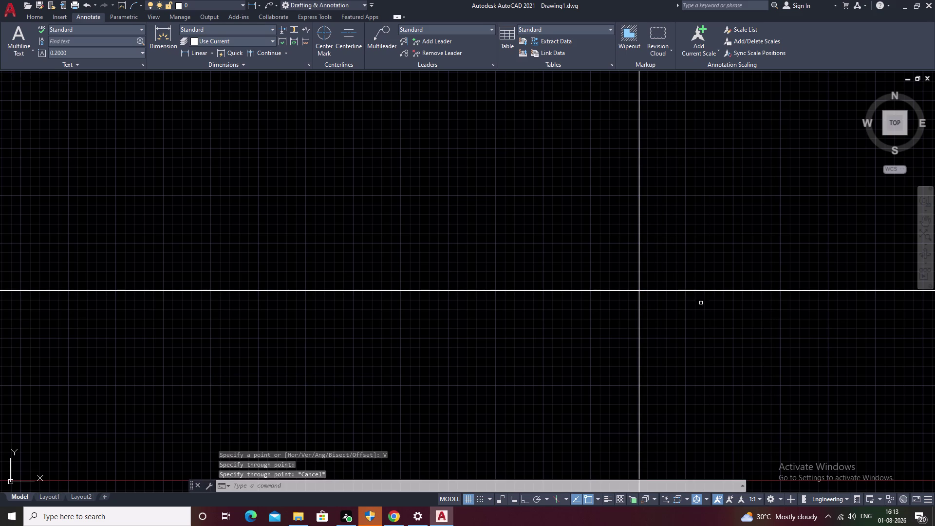
Trim the overhanging line ends so the two lines form a clean corner.
text(TR)
key(space)
drag(745, 211, 624, 422)
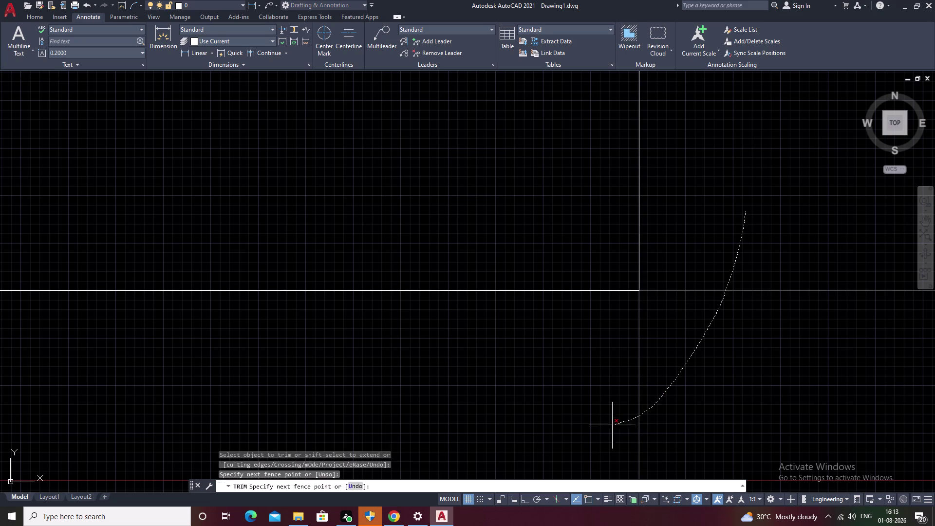
drag(624, 422, 517, 435)
key(Escape)
middle_drag(464, 396, 623, 400)
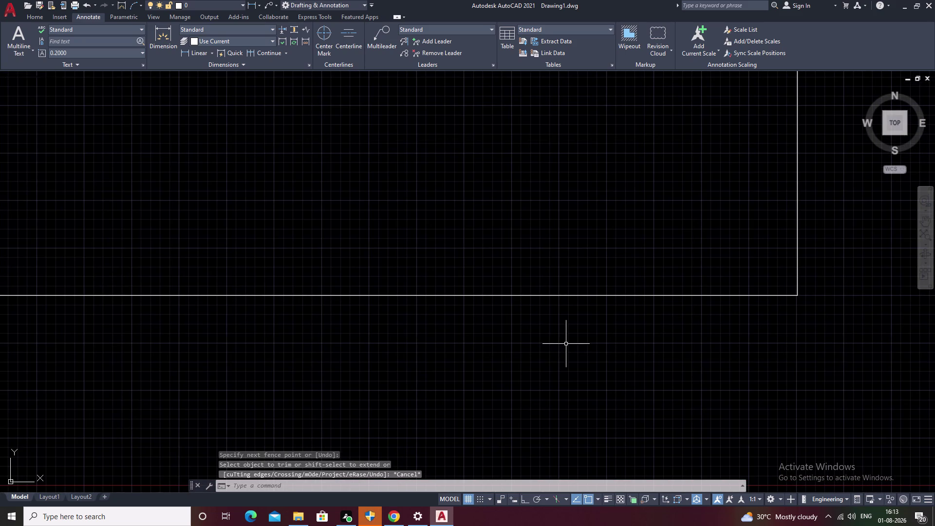
key(o)
key(space)
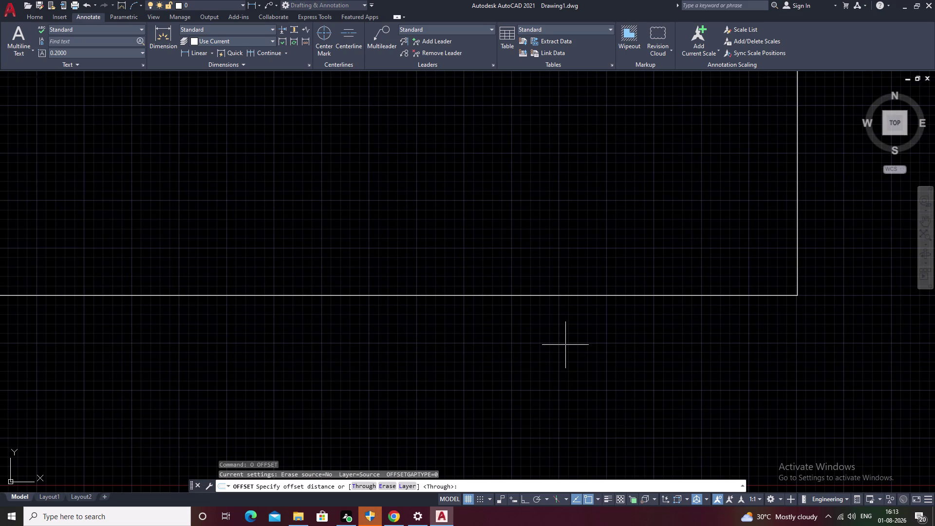
Offset the horizontal wall line 0.75 upward to create the second wall line.
text(.75)
key(space)
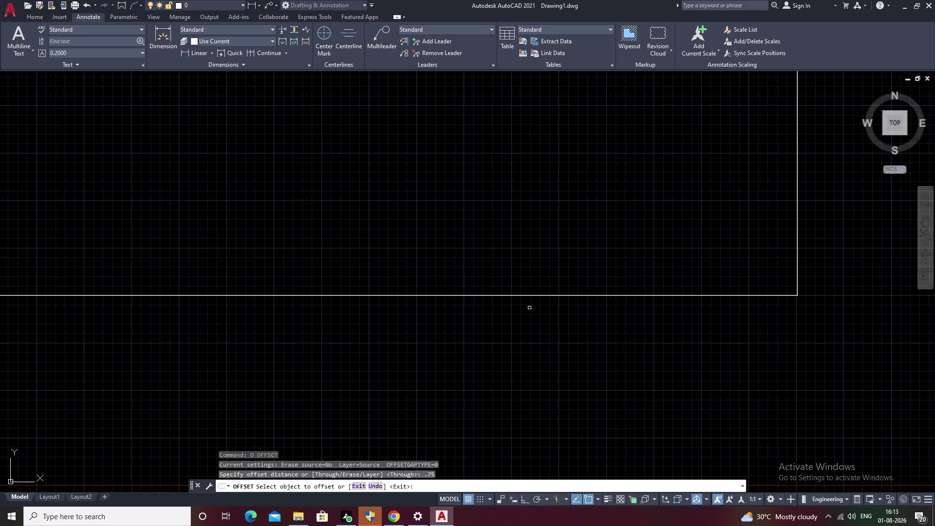
click(527, 295)
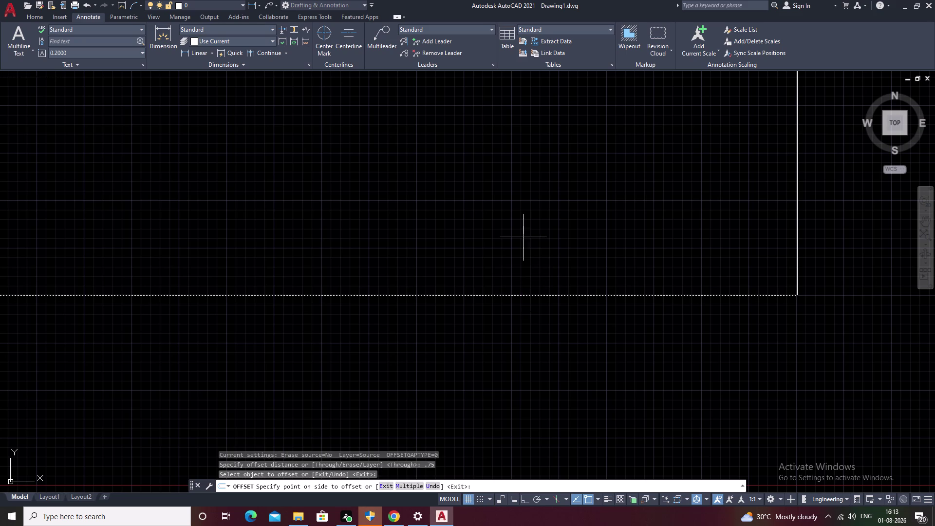
click(523, 241)
End the offset, then pan and zoom to center the doubled wall corner.
scroll(up, 3)
scroll(up, 3)
middle_drag(485, 238, 482, 255)
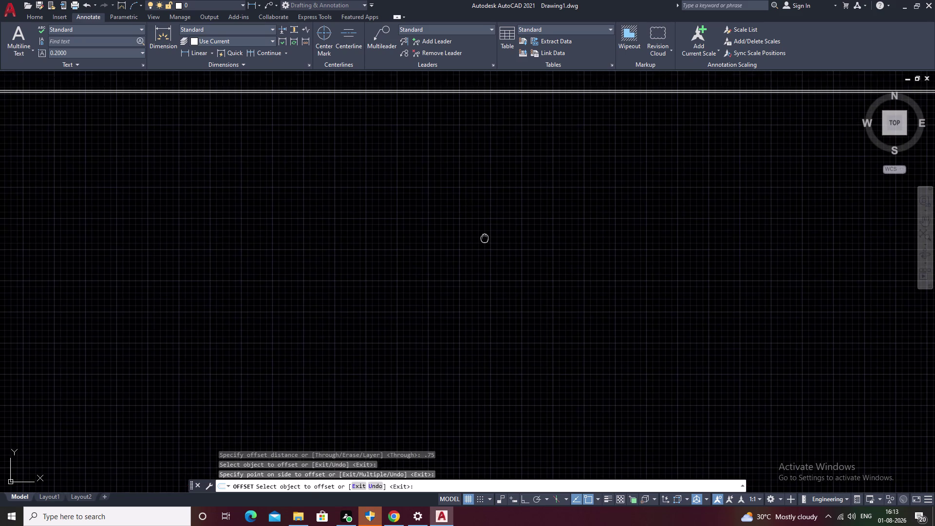
middle_drag(483, 255, 487, 430)
scroll(up, 3)
middle_drag(513, 298, 482, 507)
middle_drag(526, 395, 224, 388)
middle_drag(811, 323, 513, 384)
middle_drag(932, 318, 513, 383)
middle_drag(814, 360, 748, 365)
scroll(down, 3)
scroll(down, 3)
middle_drag(864, 379, 566, 413)
middle_drag(751, 382, 479, 395)
scroll(down, 3)
middle_drag(914, 402, 560, 421)
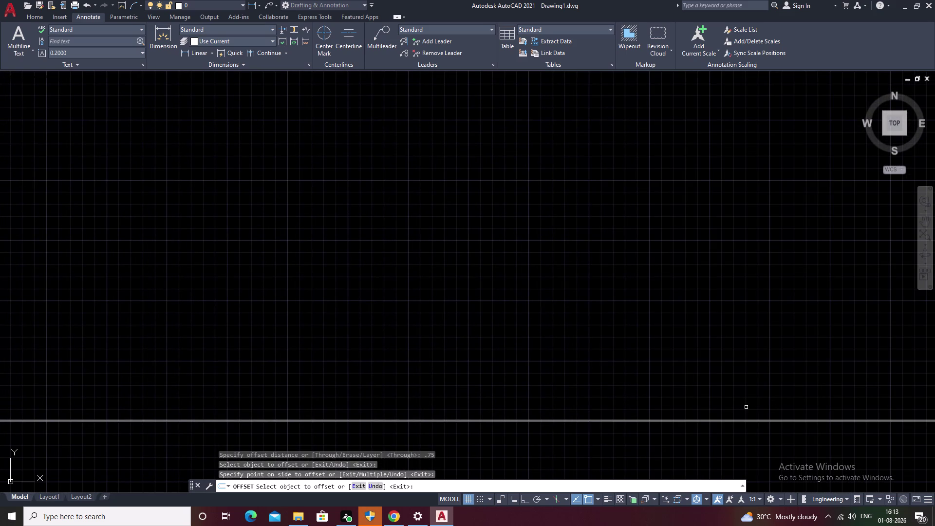
middle_drag(746, 407, 470, 405)
middle_drag(666, 389, 464, 419)
middle_drag(729, 352, 376, 348)
scroll(down, 3)
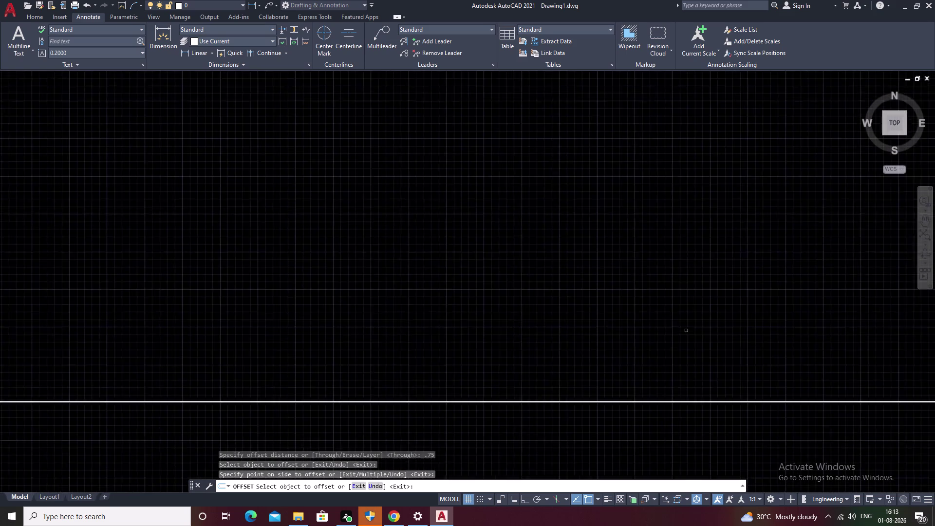
scroll(down, 3)
middle_drag(839, 358, 728, 366)
scroll(up, 3)
middle_drag(741, 370, 738, 369)
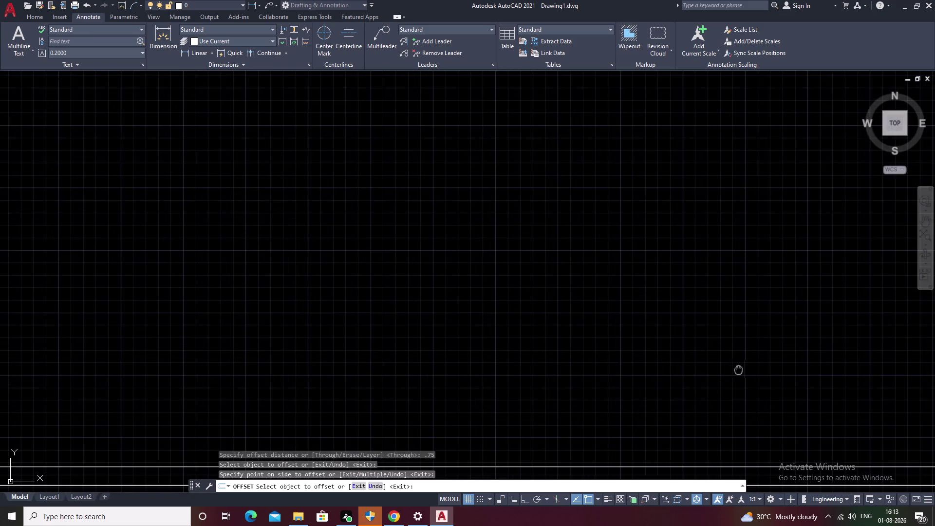
middle_drag(738, 370, 503, 345)
middle_drag(812, 322, 633, 321)
middle_drag(927, 359, 748, 350)
scroll(up, 3)
middle_drag(721, 402, 541, 304)
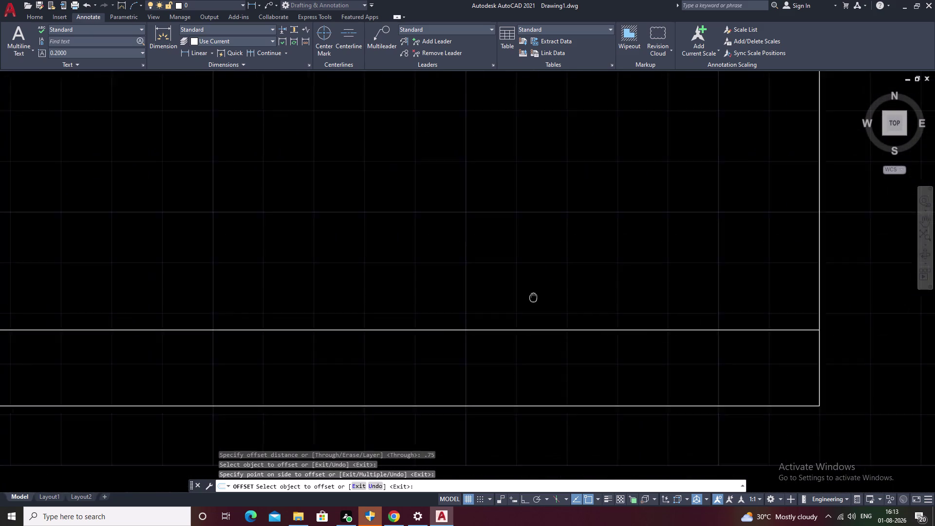
middle_drag(541, 304, 513, 274)
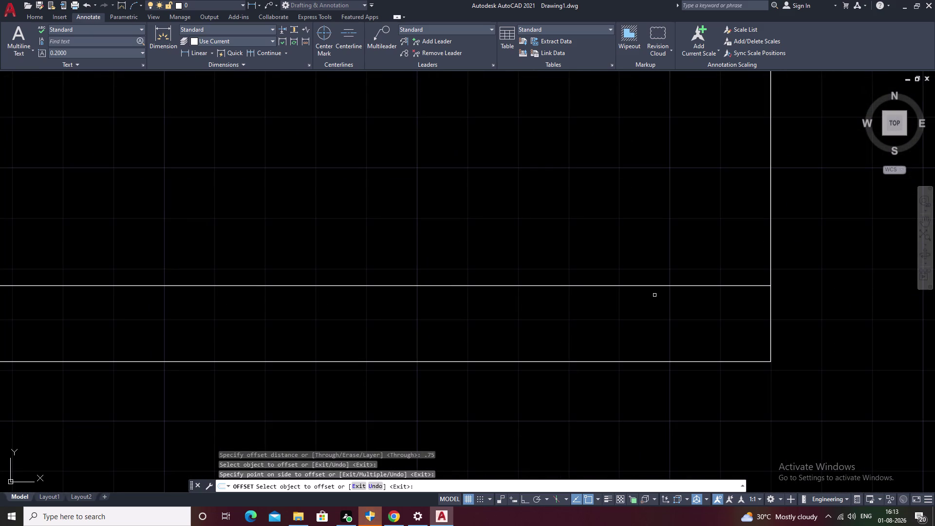
scroll(down, 3)
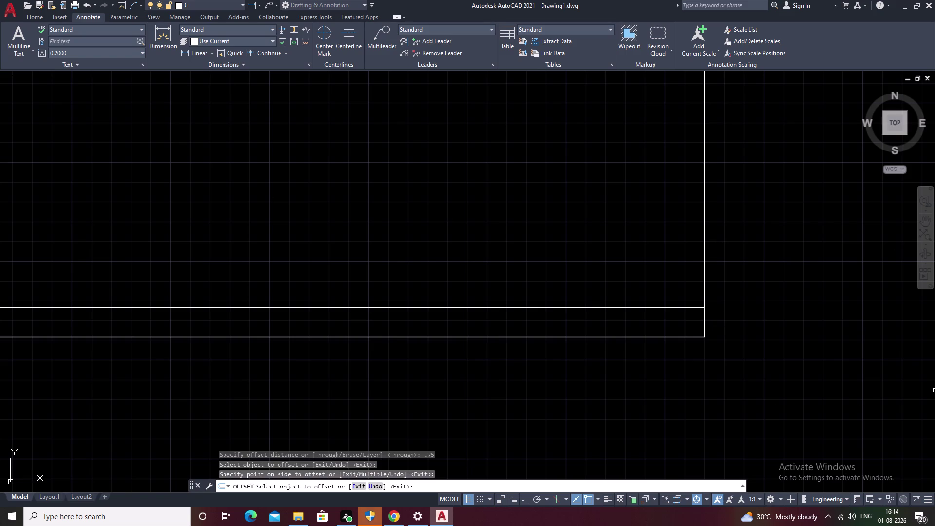
key(Escape)
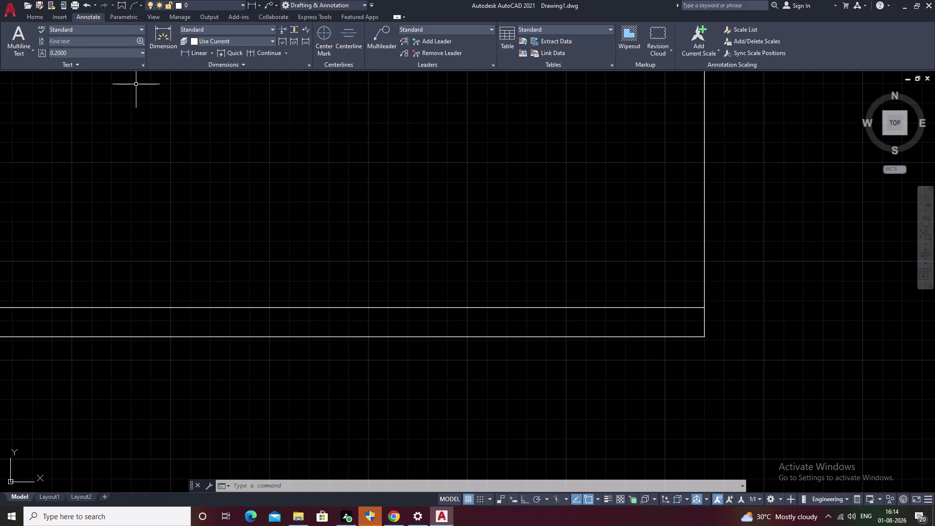
middle_drag(377, 197, 653, 282)
scroll(down, 3)
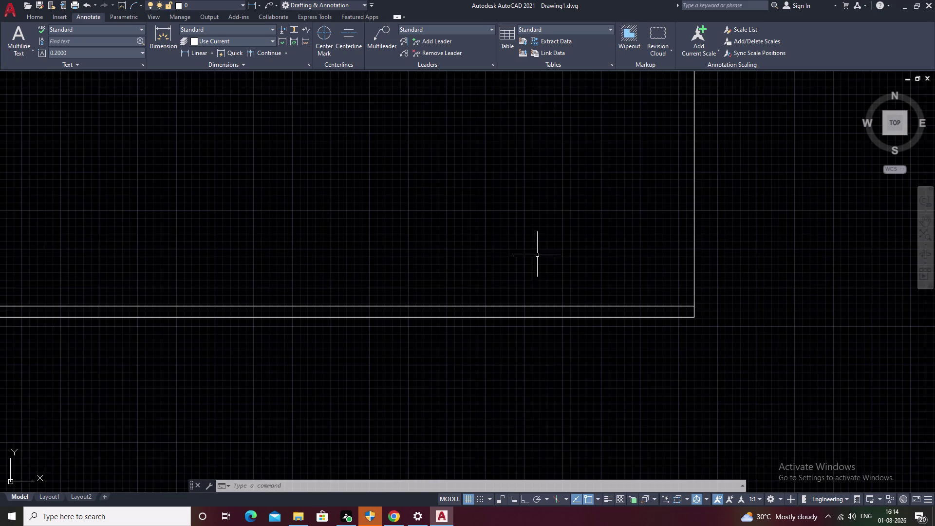
middle_drag(576, 271, 493, 298)
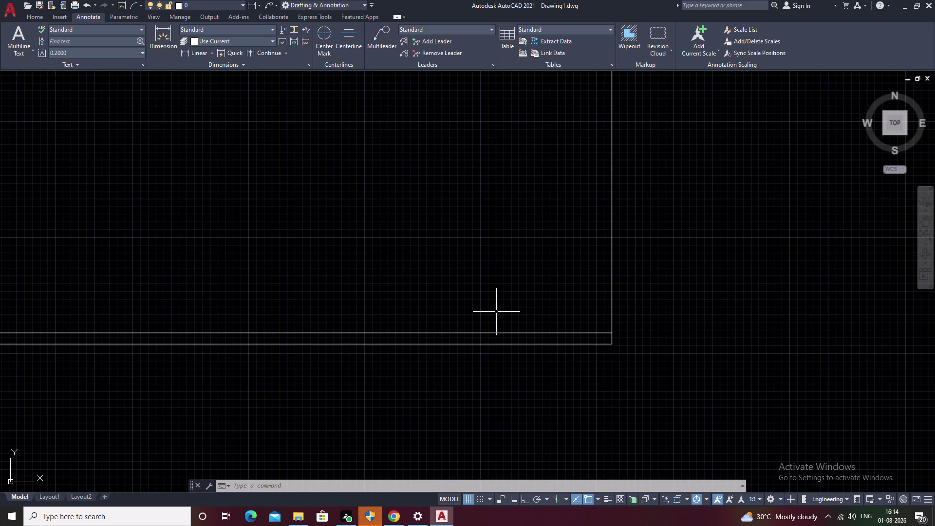
Offset the inner wall line 9 units upward.
text(O)
key(space)
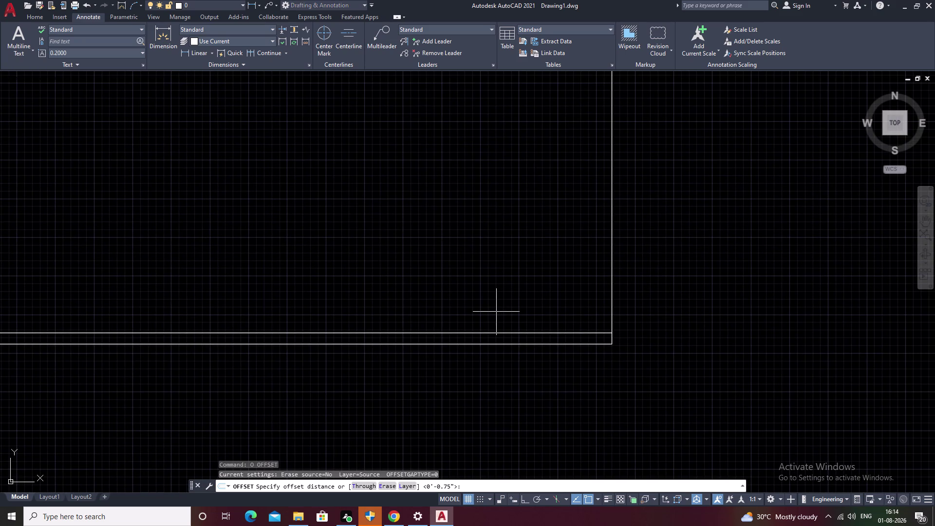
text(9)
key(space)
click(488, 333)
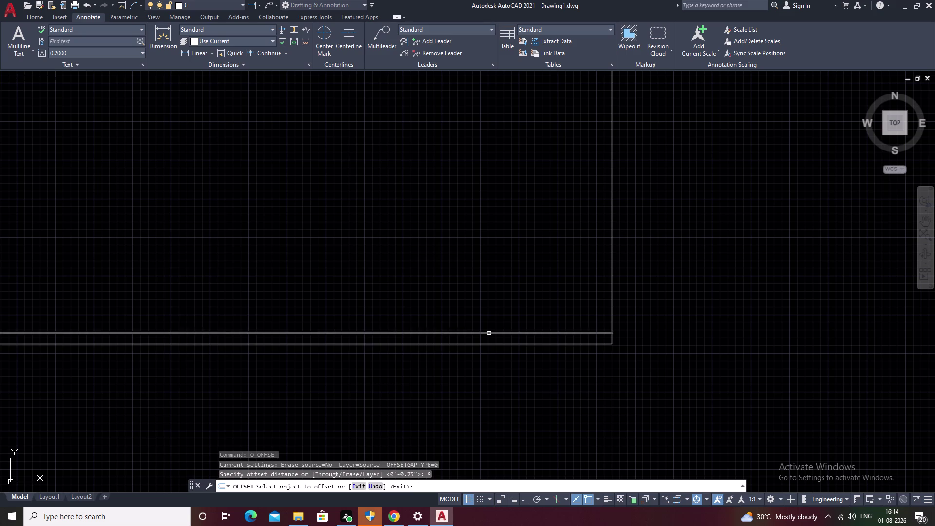
click(470, 271)
key(space)
middle_drag(470, 244, 464, 303)
Attempt a 0.75 offset of the newest horizontal line, then undo it.
key(space)
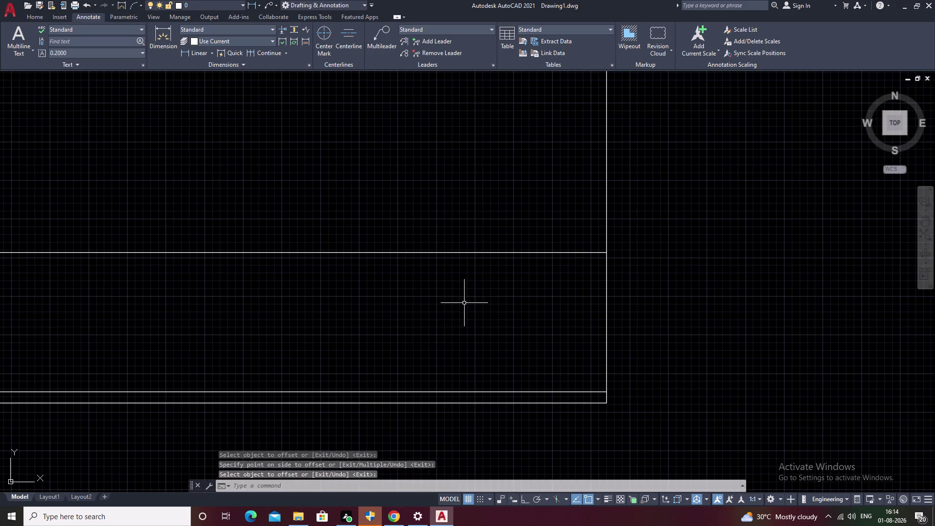
key(space)
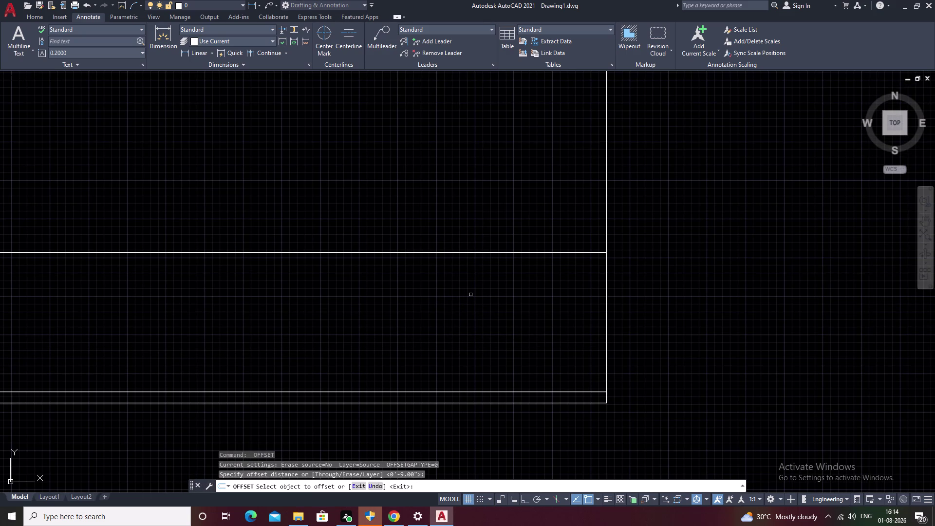
text(.75)
key(space)
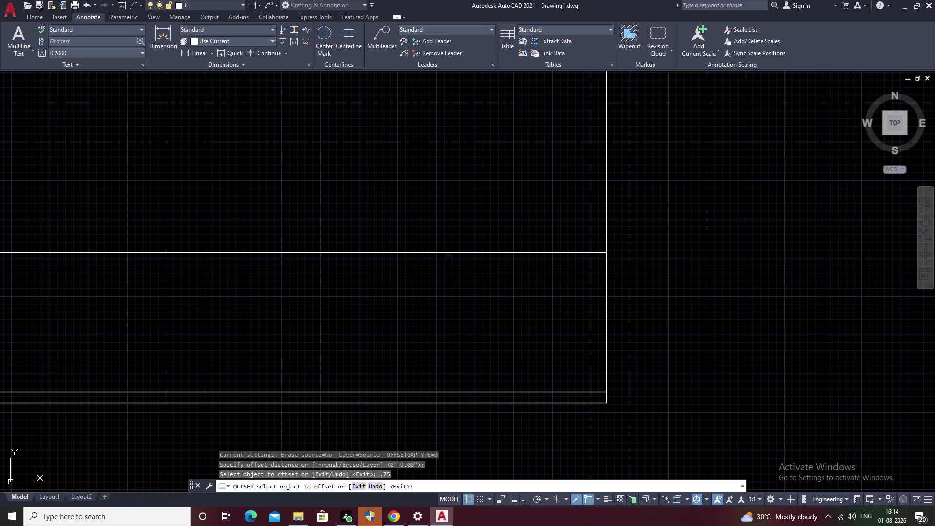
click(448, 251)
click(431, 199)
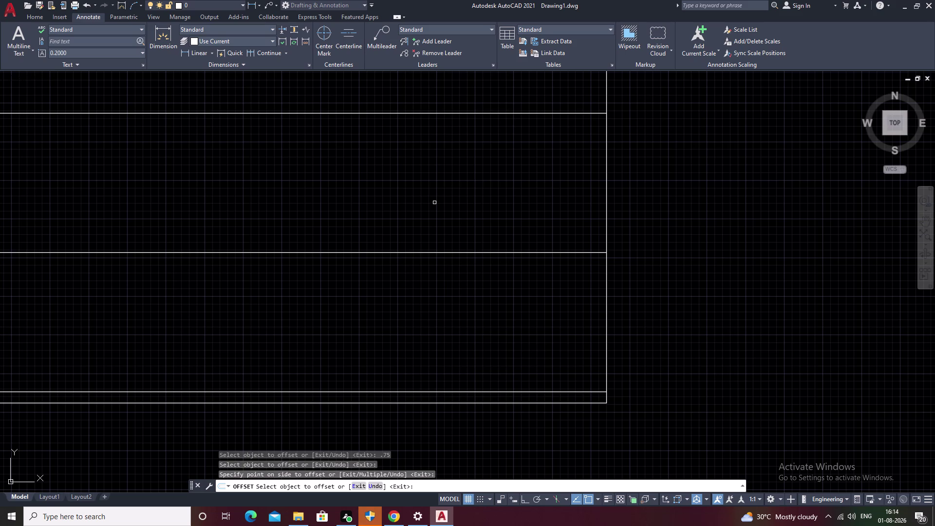
key(ctrl+z)
key(Escape)
key(space)
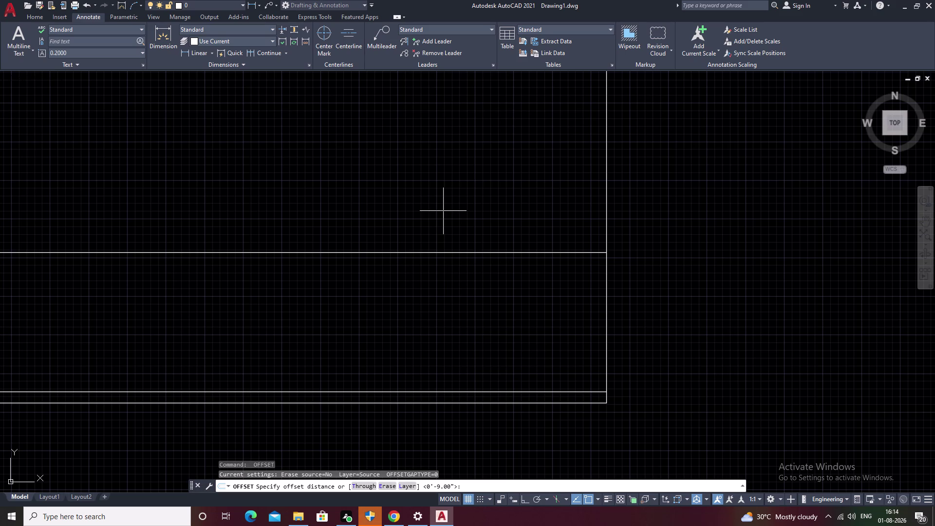
Double the upper horizontal line with a 0.75 offset.
text(.75)
key(space)
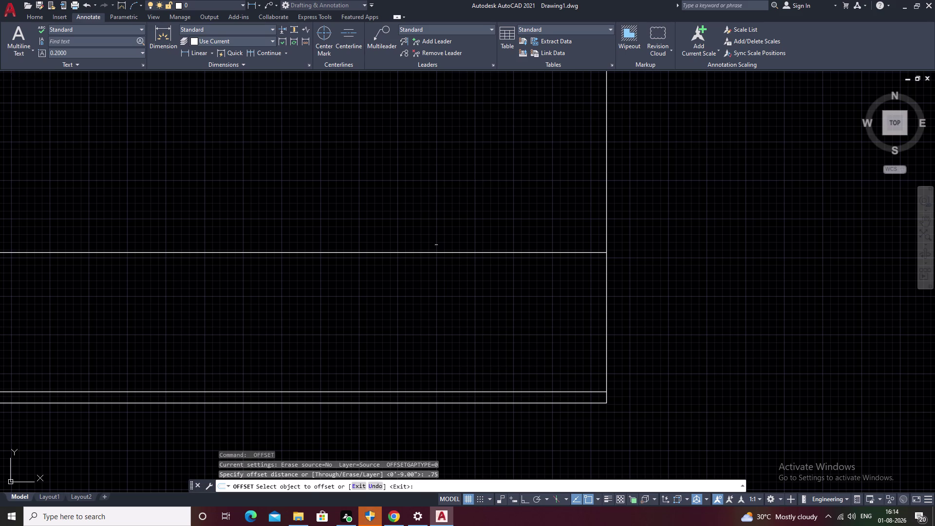
double_click(435, 252)
click(421, 180)
scroll(down, 3)
middle_drag(421, 180, 436, 182)
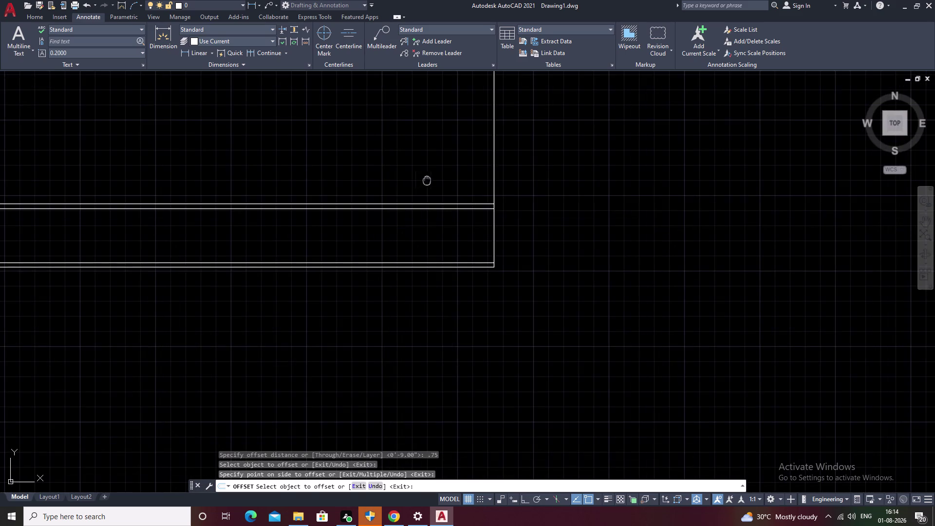
middle_drag(435, 182, 588, 294)
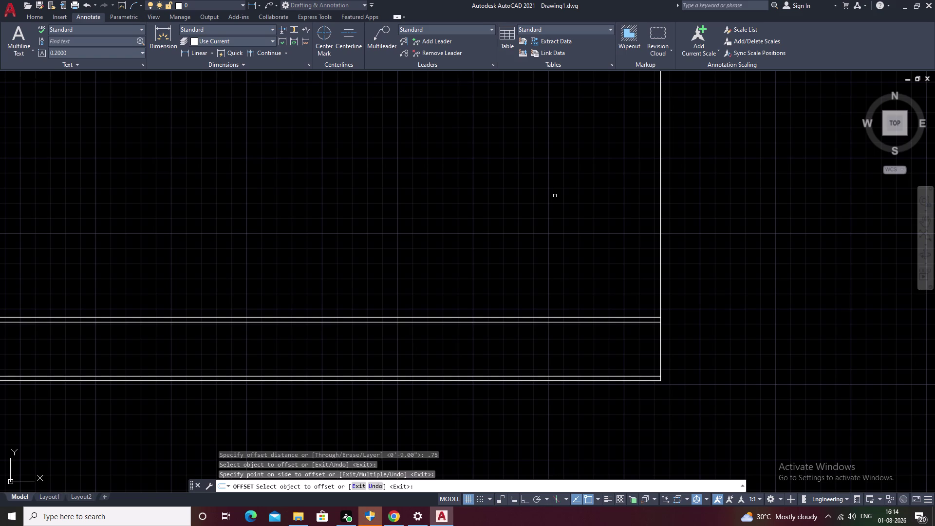
key(Escape)
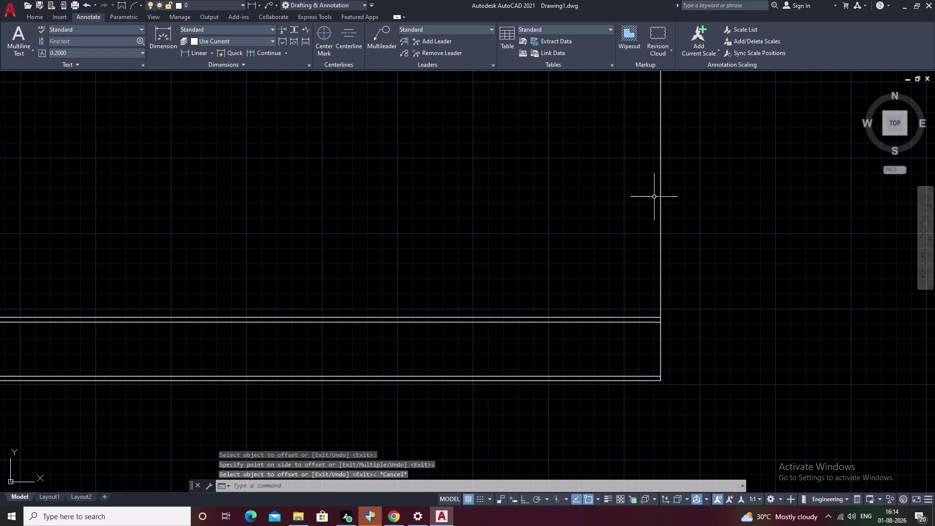
Cancel a mistyped OI command and pan over the wall outline.
text(OI)
key(space)
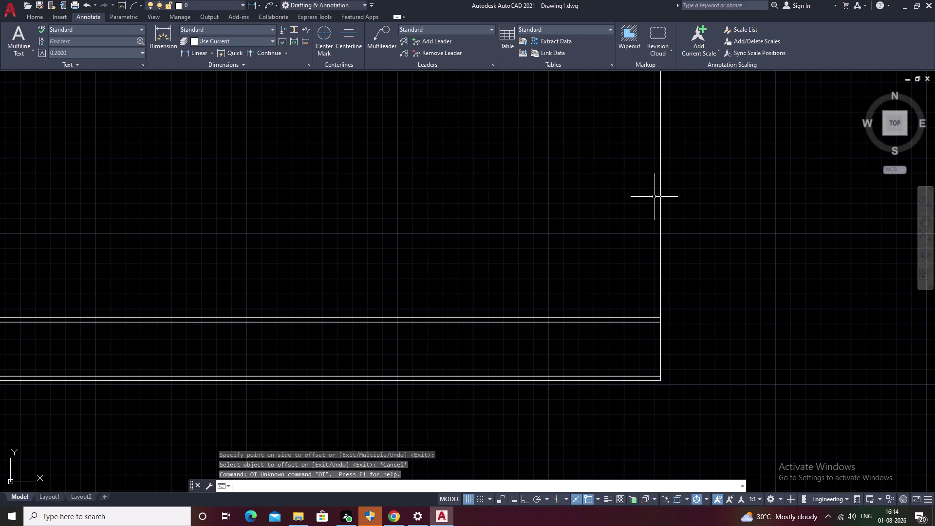
key(Escape)
key(o)
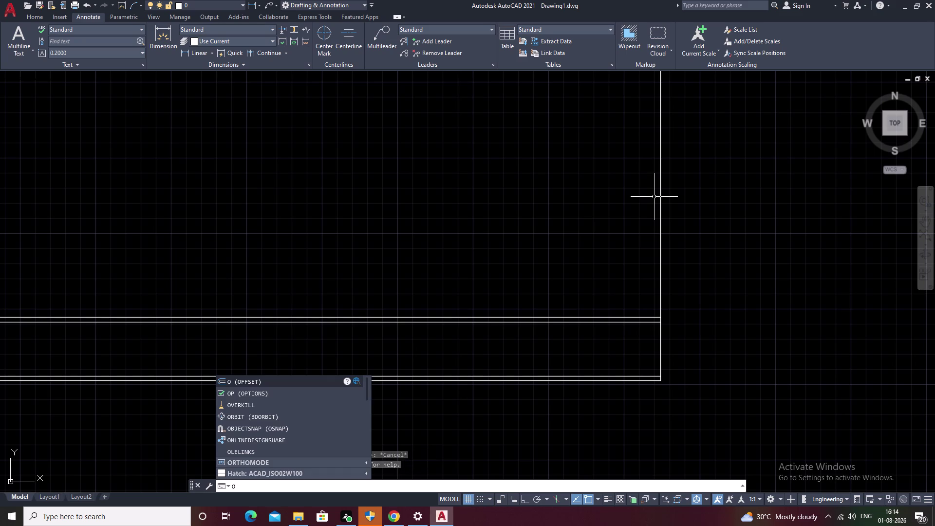
key(Escape)
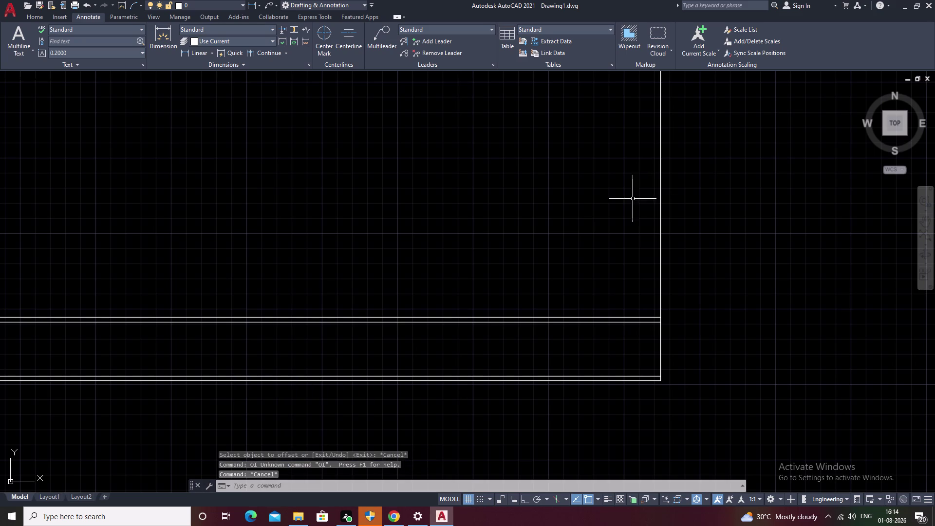
middle_drag(501, 202, 570, 249)
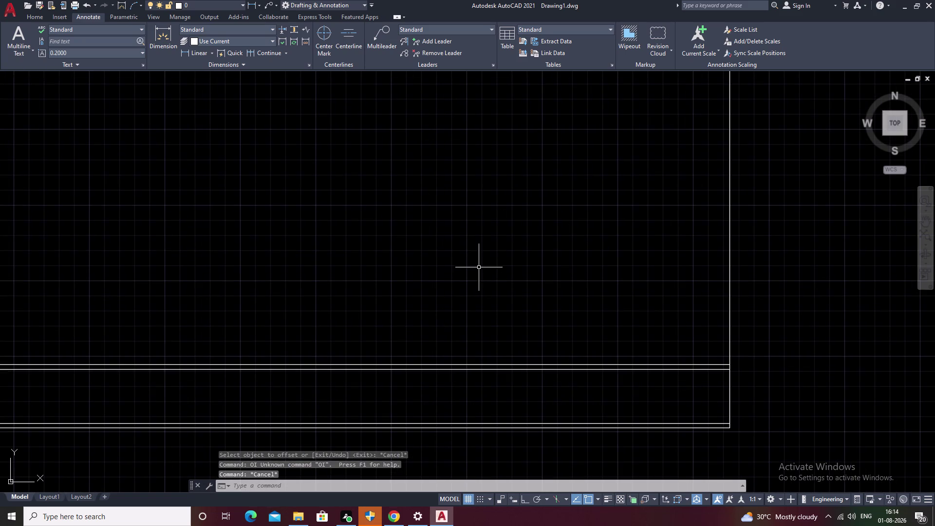
Offset the horizontal wall line 3'4" to add a new parallel line.
text(O)
key(space)
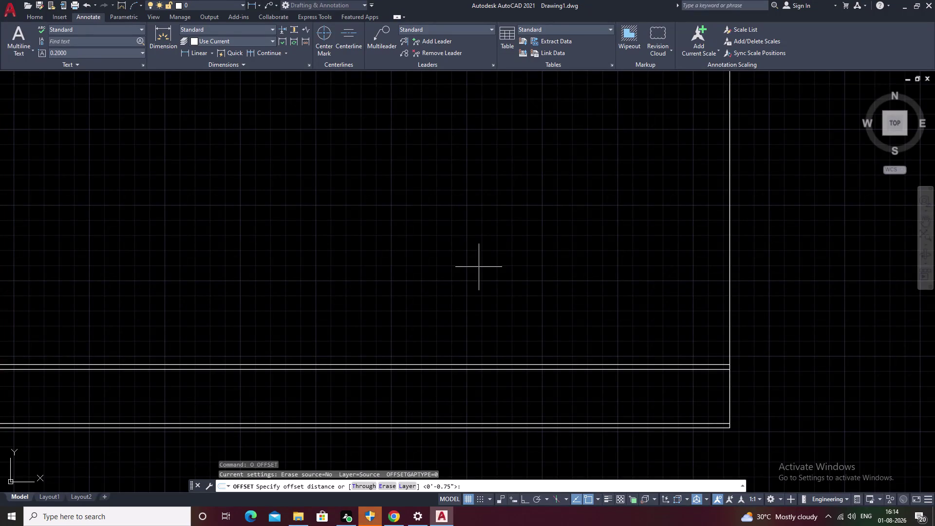
key(3)
key(apostrophe)
key(4)
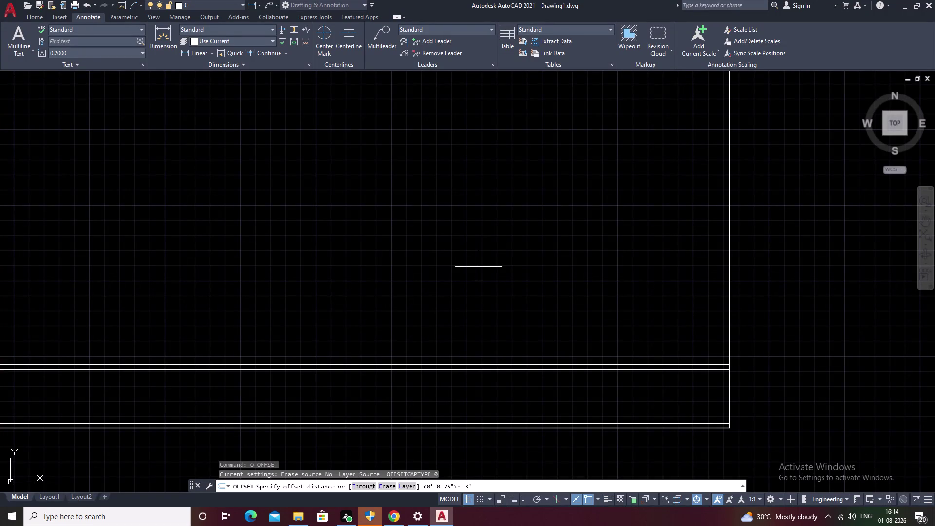
key(shift+quotedbl)
key(space)
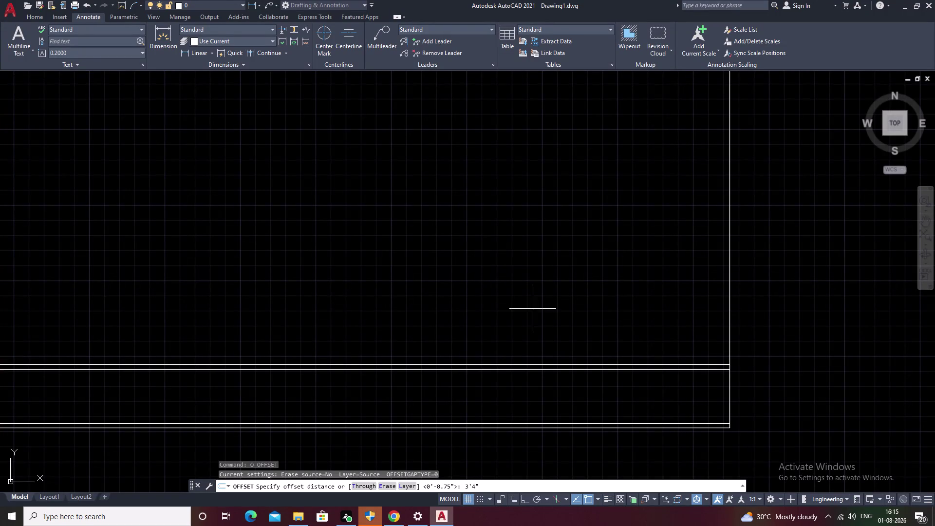
click(528, 364)
click(511, 271)
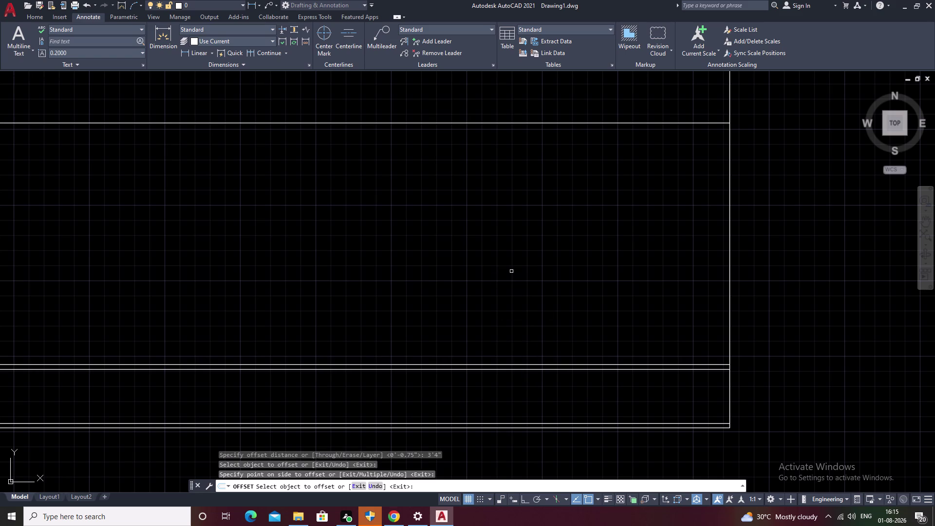
key(Escape)
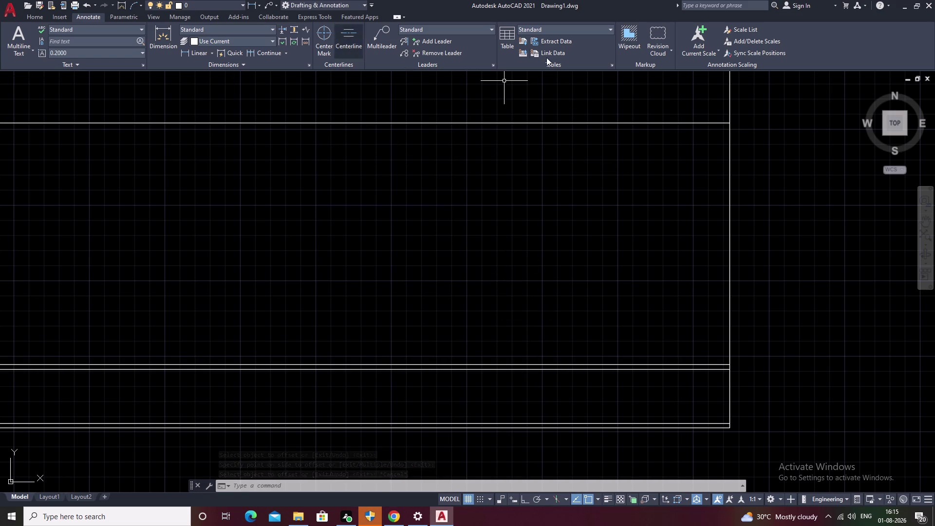
Thicken the right wall with a 0.75 inward offset.
middle_drag(517, 124, 490, 254)
scroll(down, 3)
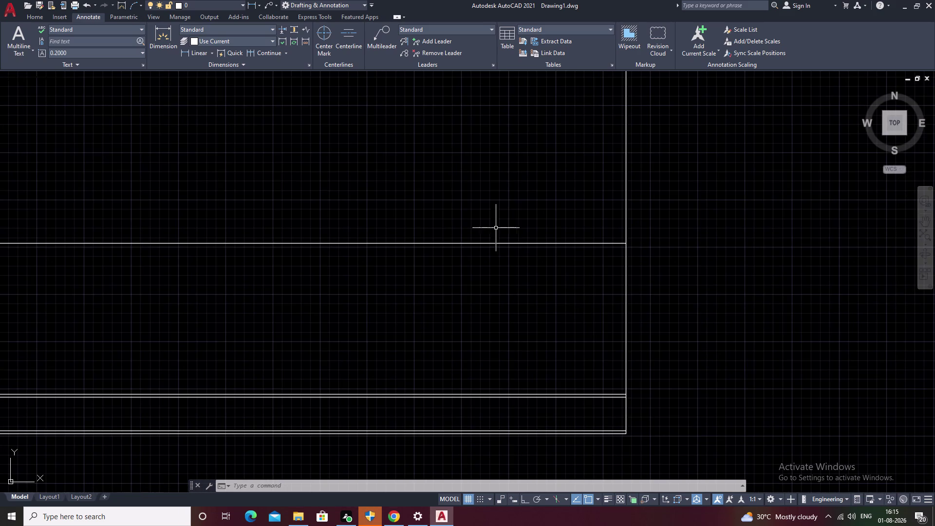
key(Escape)
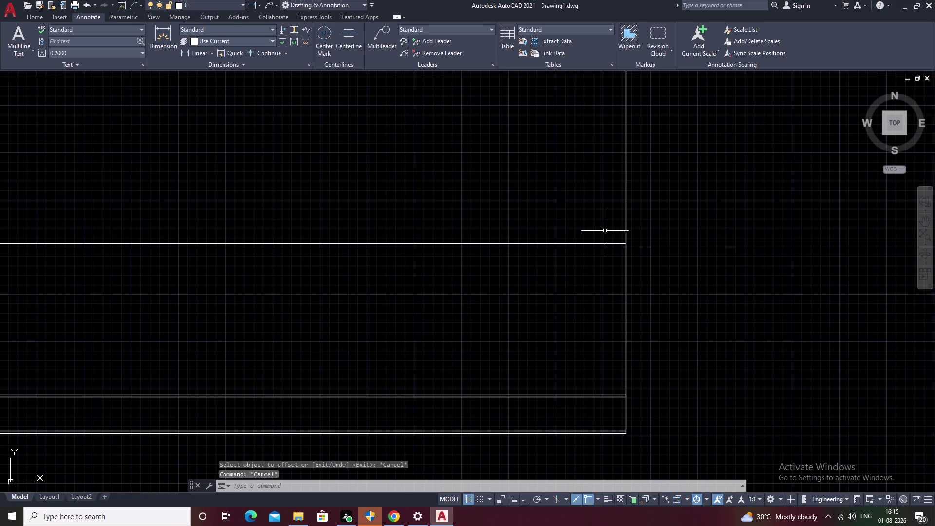
text(O)
key(space)
key(period)
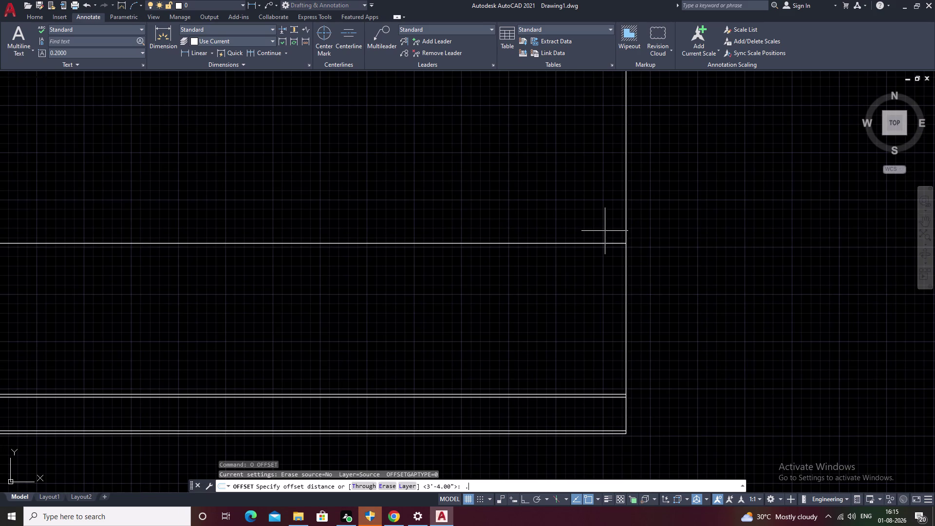
text(45)
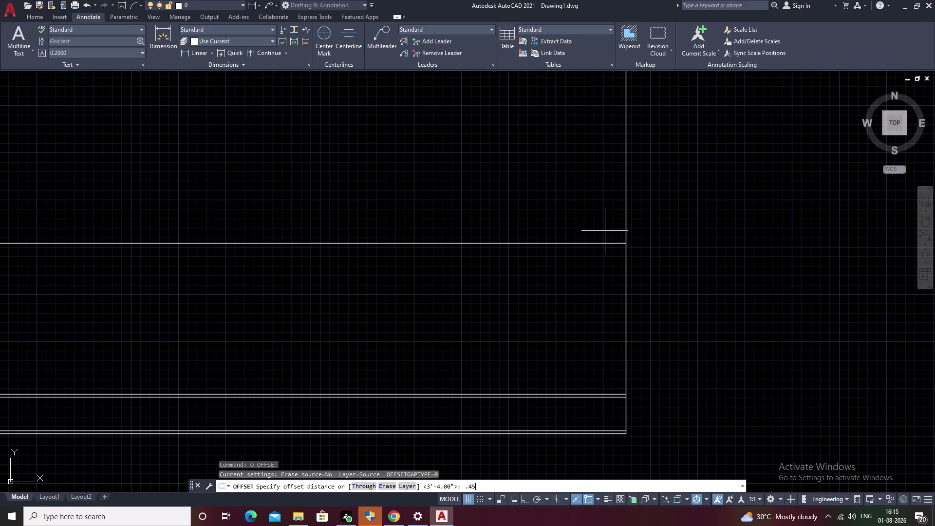
key(BackSpace)
key(BackSpace)
text(75)
key(space)
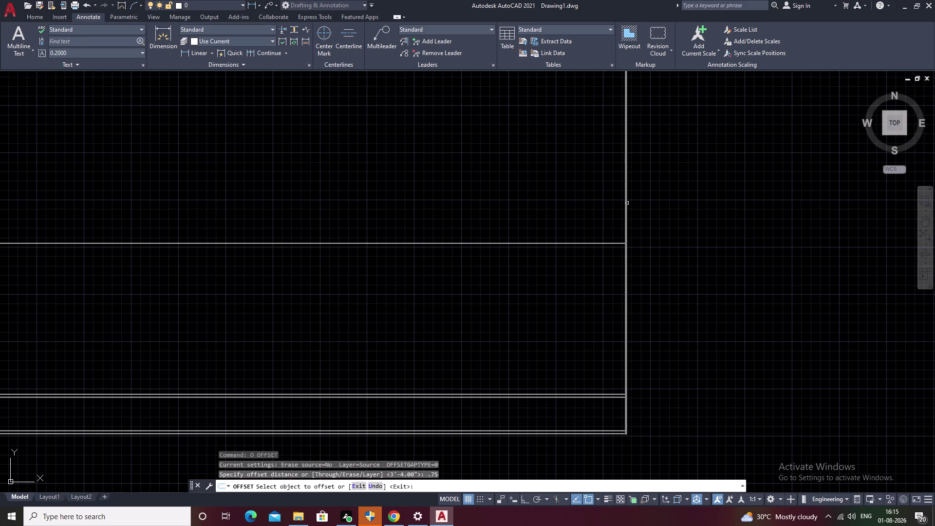
click(625, 204)
click(615, 206)
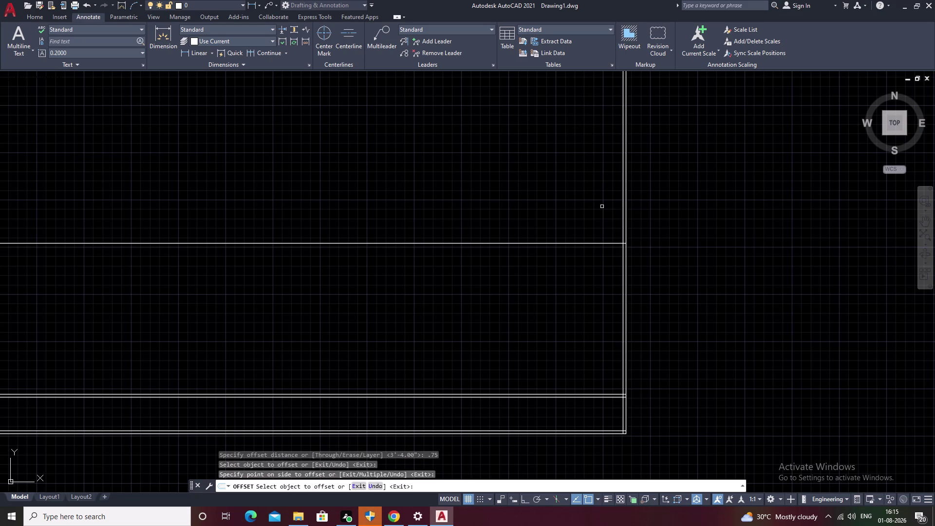
key(space)
Offset the right wall line 9 inches inward.
key(space)
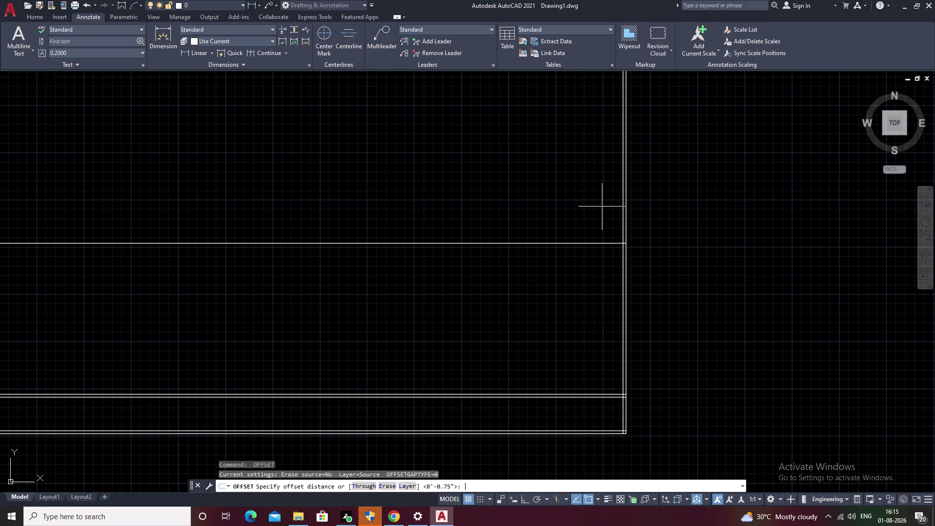
text(9)
key(space)
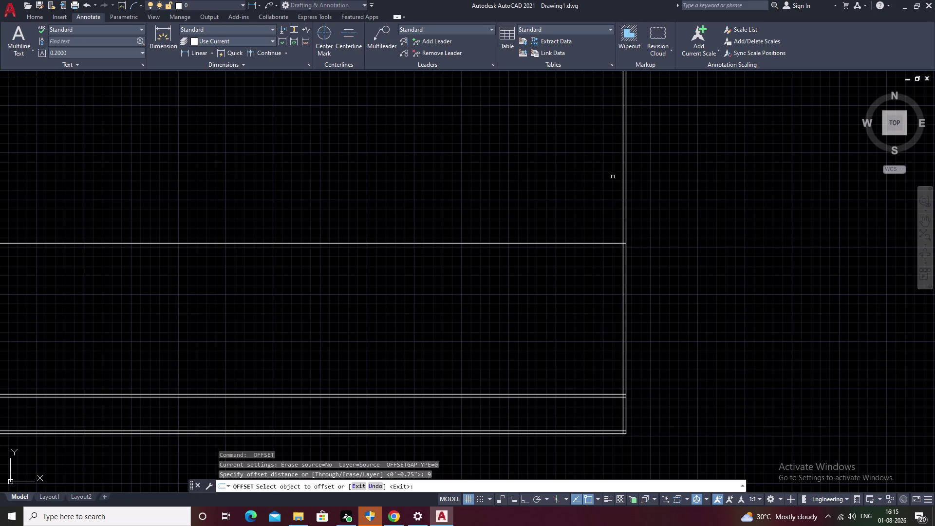
click(622, 177)
click(581, 178)
key(space)
Double the new 9-inch line with a 0.75 offset.
key(space)
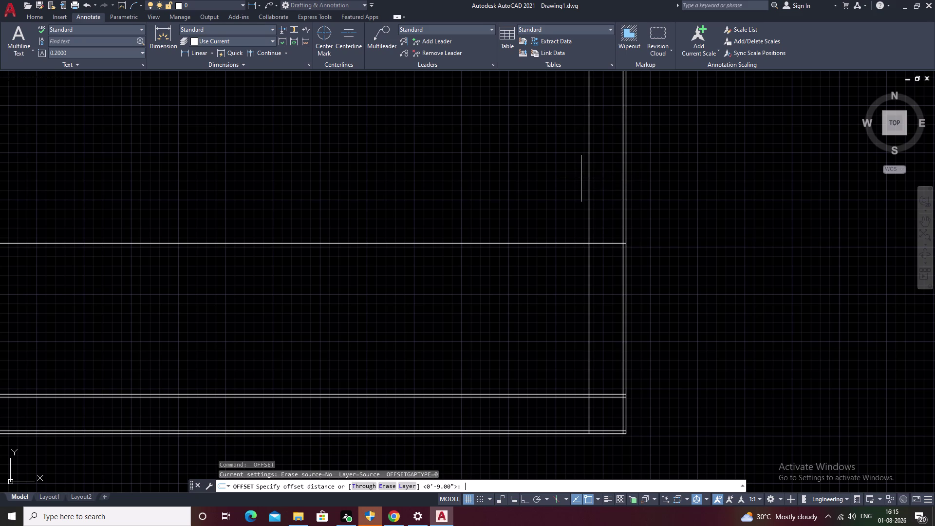
text(.75)
key(space)
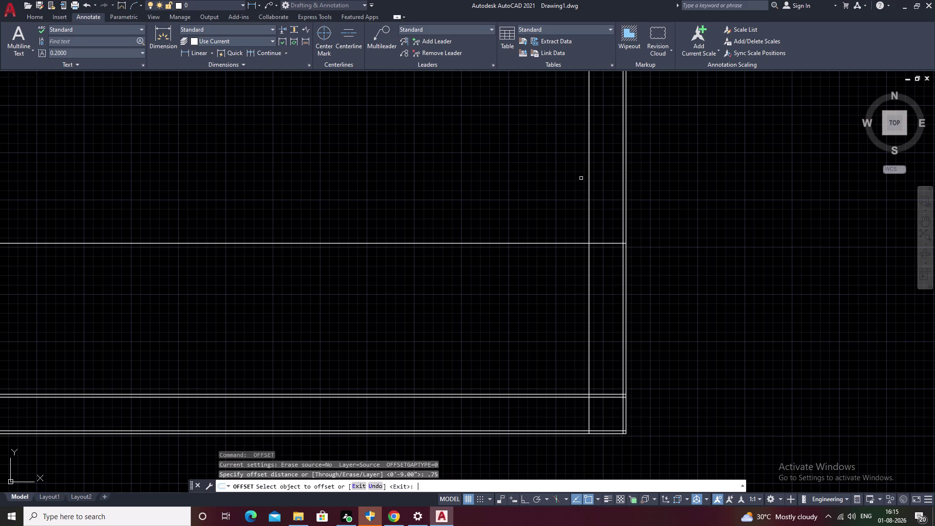
double_click(590, 176)
click(543, 181)
key(Escape)
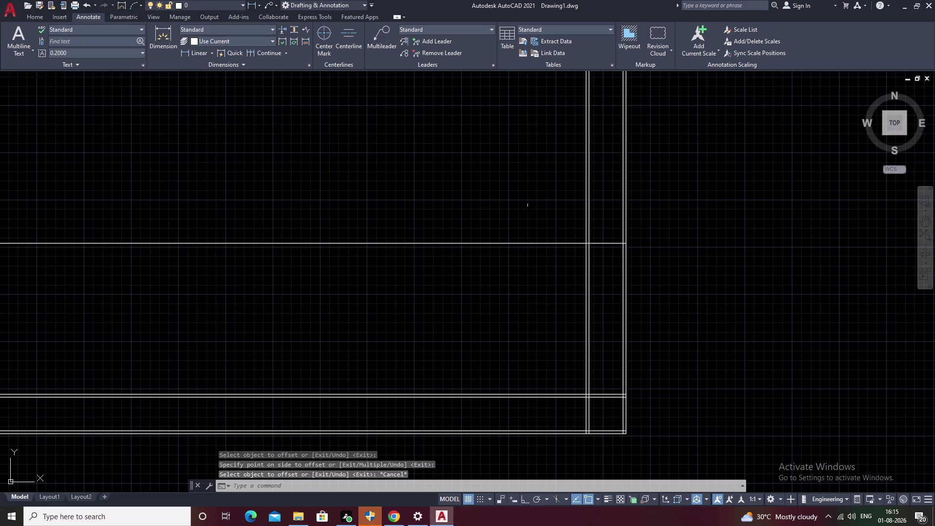
text(TR)
key(space)
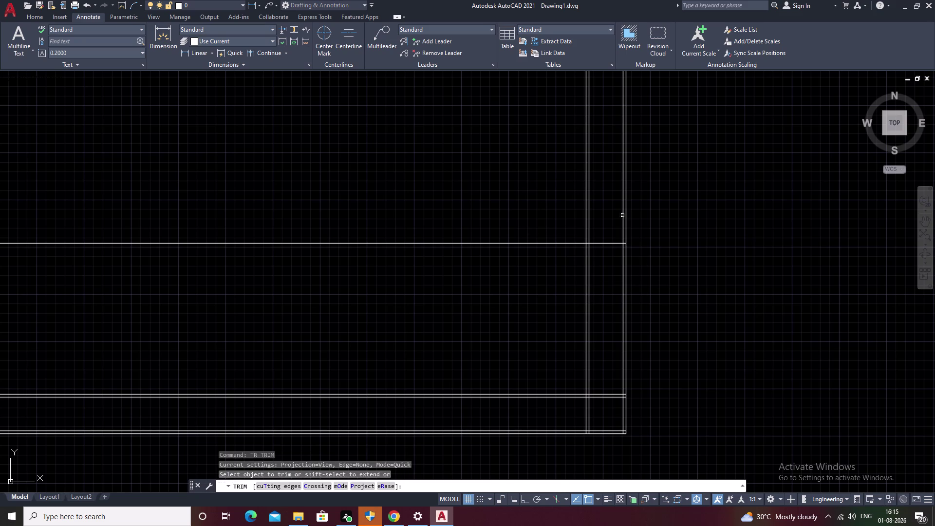
Trim the overlapping wall line ends at the right wall band and the stair corner.
drag(606, 198, 609, 321)
middle_drag(606, 351, 603, 337)
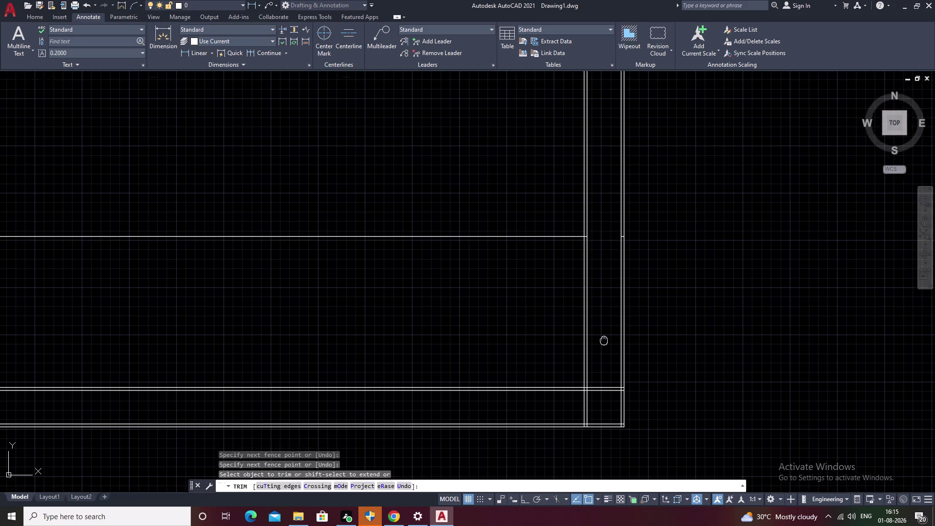
middle_drag(603, 337, 593, 257)
scroll(up, 3)
drag(606, 206, 380, 345)
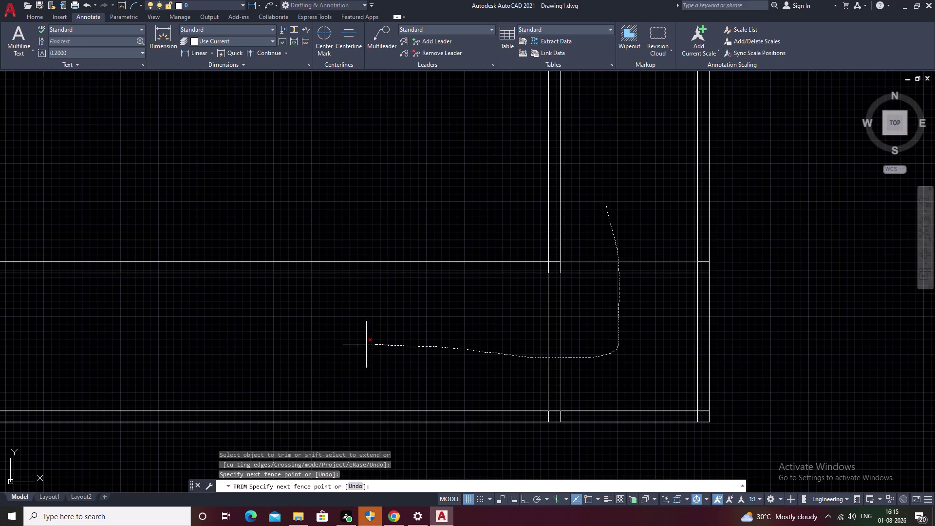
drag(380, 344, 343, 344)
scroll(up, 3)
drag(345, 152, 306, 216)
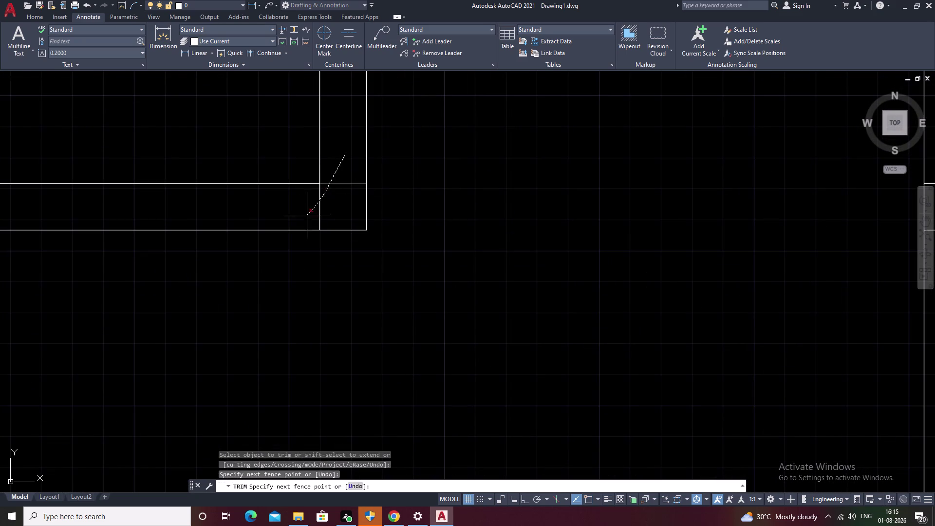
drag(306, 216, 299, 220)
click(298, 219)
middle_drag(573, 318, 438, 326)
key(Escape)
Trim the overlapping line ends at the upper corner.
middle_drag(620, 291, 517, 313)
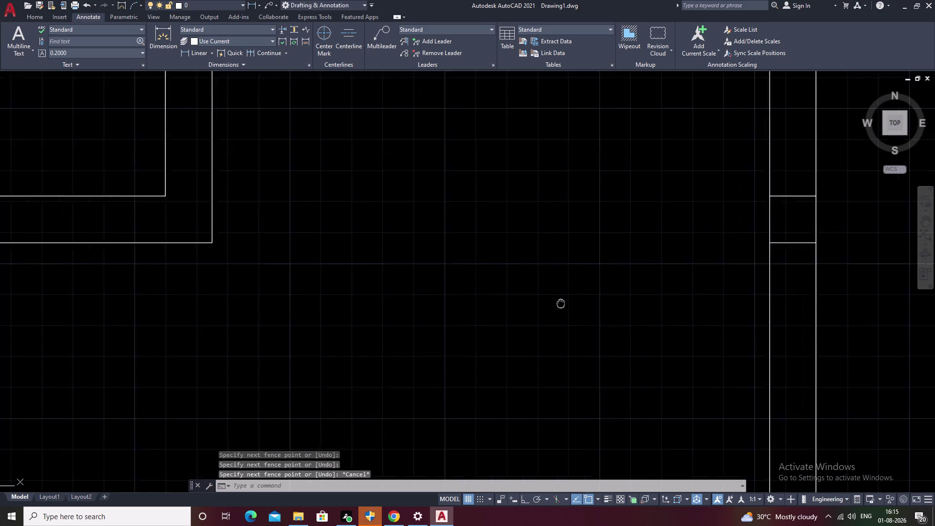
middle_drag(517, 313, 314, 347)
key(space)
drag(508, 225, 501, 336)
scroll(down, 3)
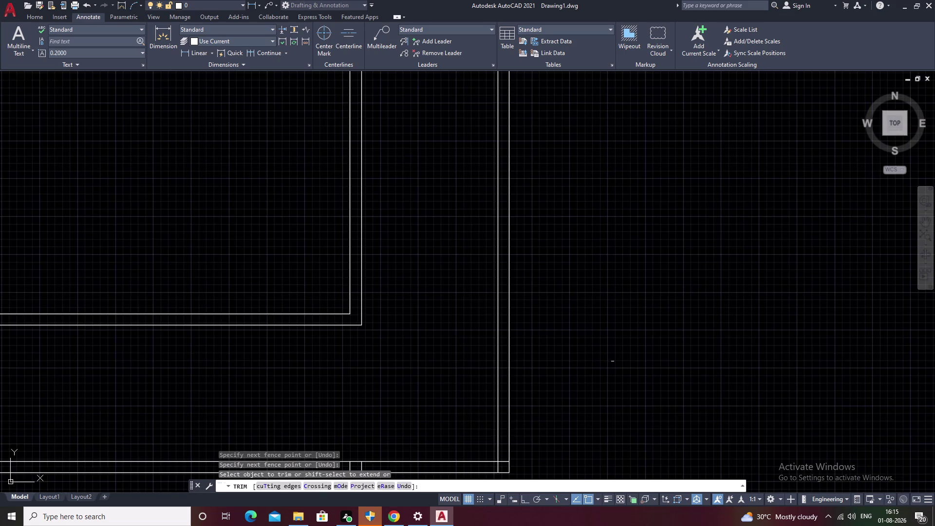
middle_drag(635, 364, 626, 156)
key(space)
key(space)
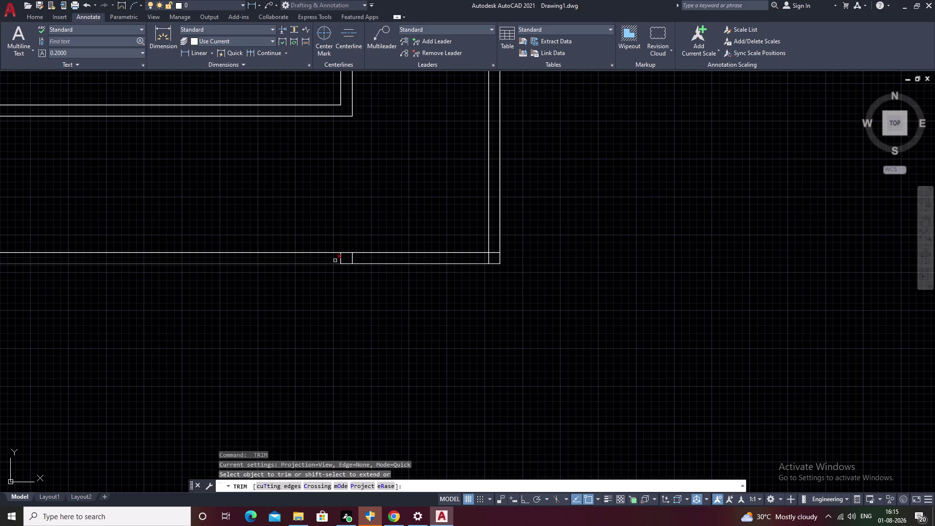
Trim the short line stub and the crossing corner ends at the lower corners.
scroll(up, 3)
drag(325, 247, 494, 260)
scroll(down, 3)
middle_drag(567, 256, 397, 303)
scroll(up, 3)
key(space)
drag(475, 266, 379, 339)
scroll(down, 3)
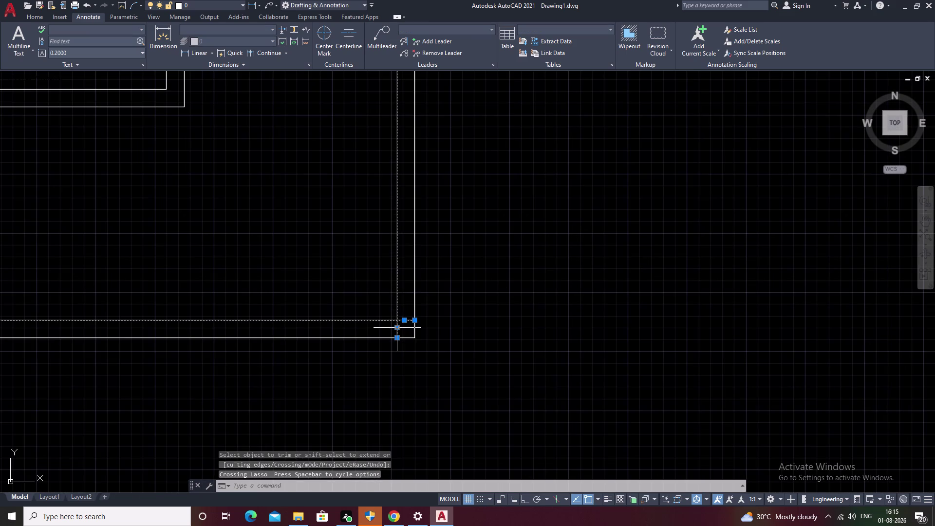
key(Escape)
key(space)
drag(405, 309, 396, 328)
click(395, 329)
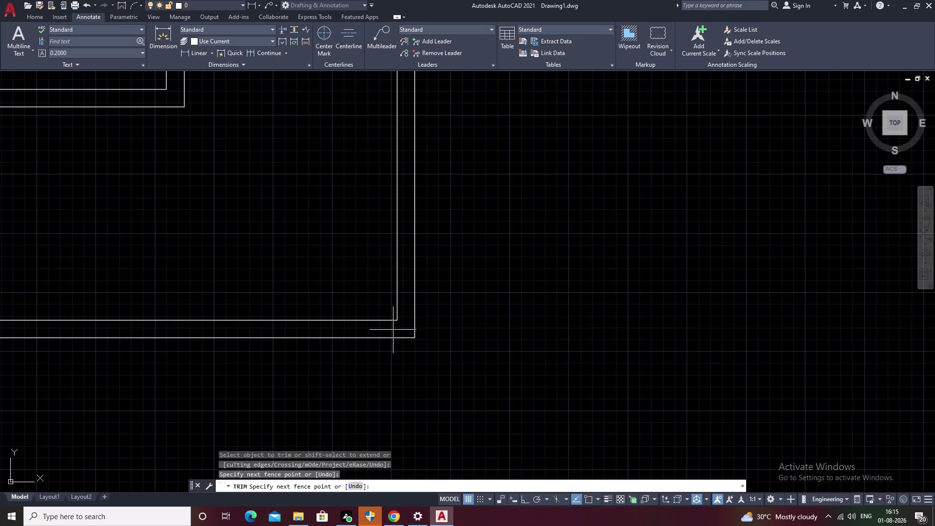
scroll(down, 3)
middle_drag(393, 322, 530, 339)
key(Escape)
Trim the overlap at the right wall junction with TR.
scroll(down, 3)
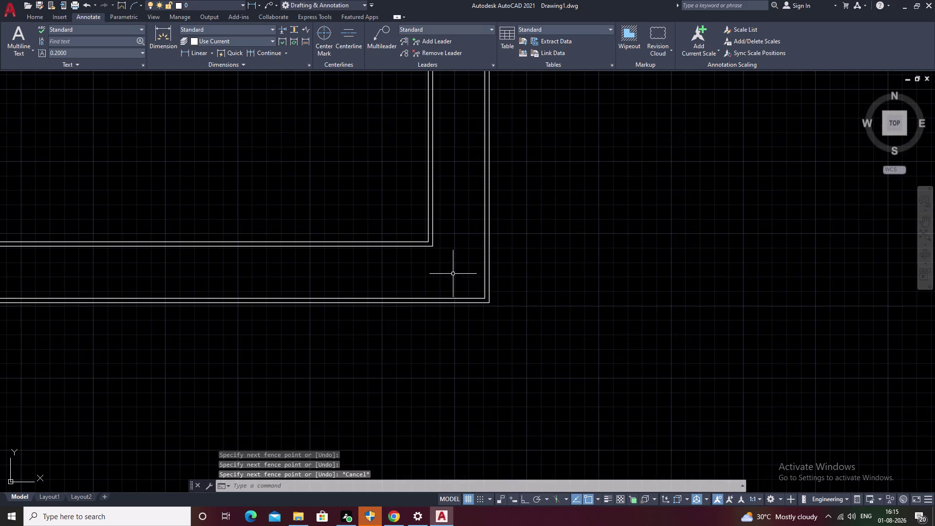
middle_drag(525, 307, 534, 312)
middle_drag(406, 234, 520, 310)
middle_drag(439, 223, 512, 283)
middle_drag(439, 207, 516, 264)
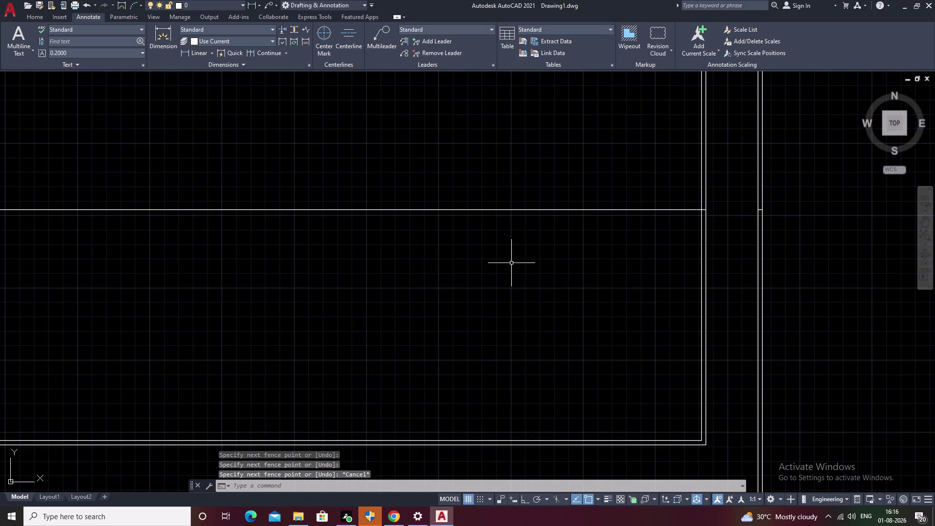
key(Escape)
middle_drag(541, 283, 523, 338)
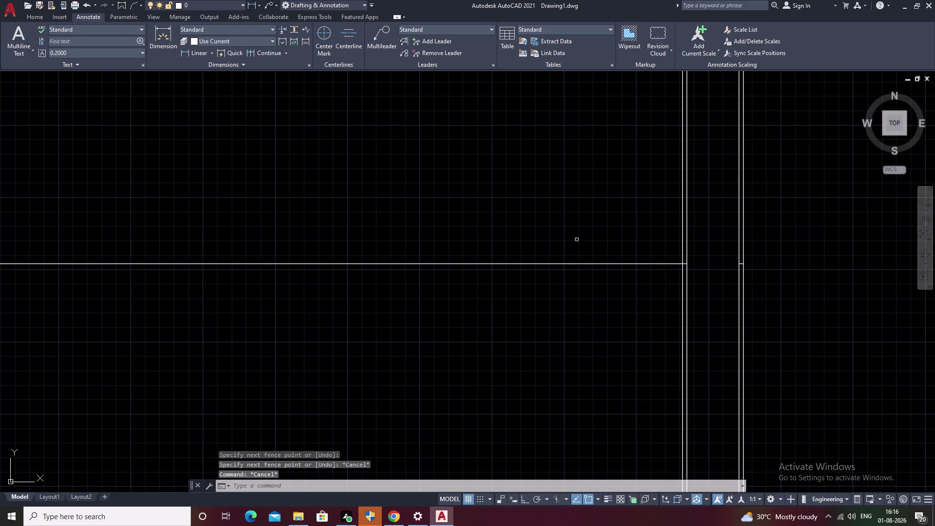
scroll(up, 3)
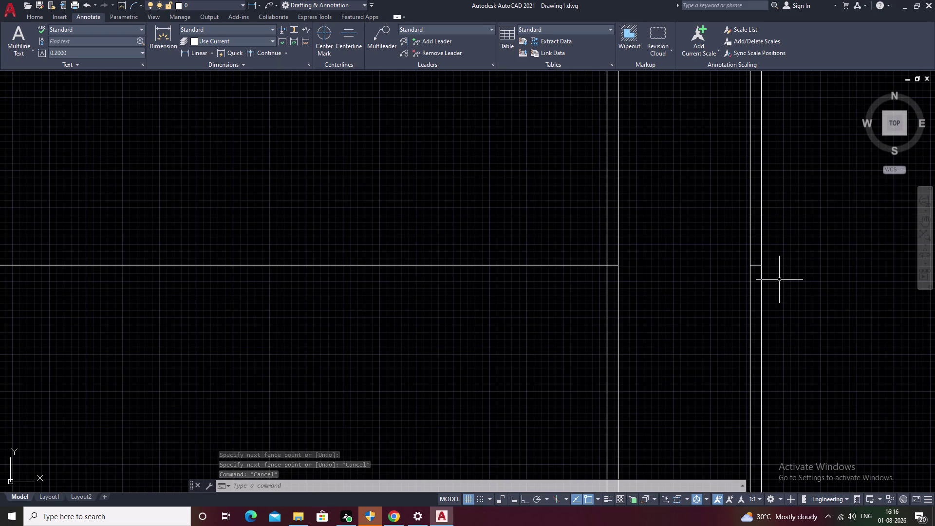
key(t)
text(R)
key(space)
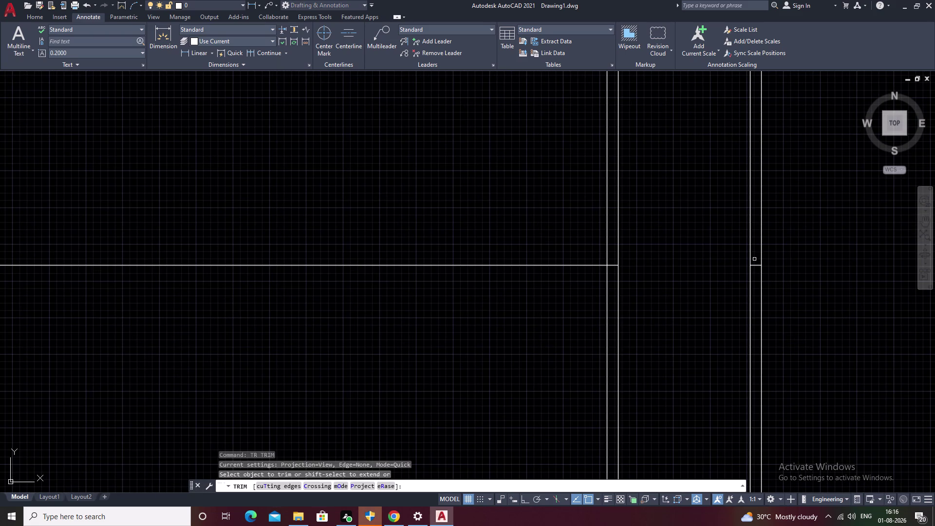
drag(756, 260, 755, 277)
key(Escape)
scroll(down, 3)
scroll(up, 3)
scroll(down, 3)
middle_drag(729, 285, 825, 293)
key(Escape)
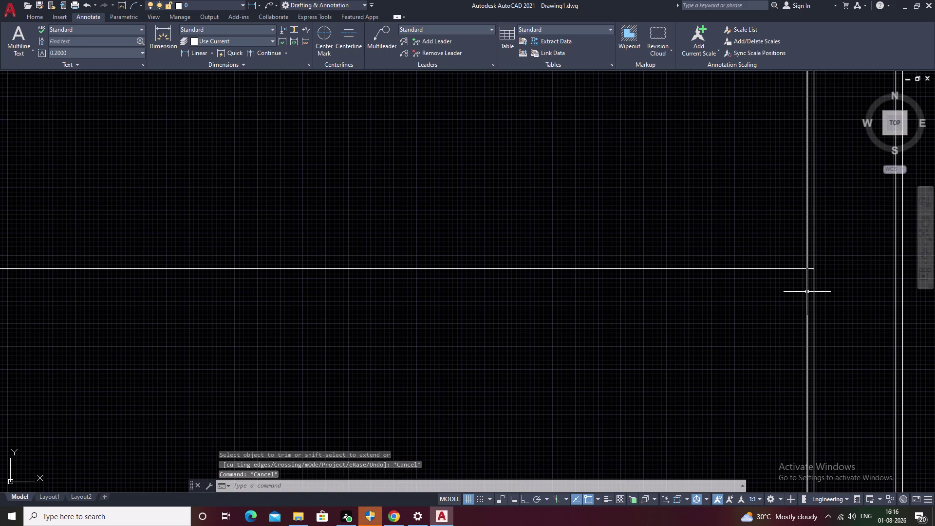
Offset the inner right wall line 3'4" to the left as a new vertical line.
text(O)
key(space)
key(3)
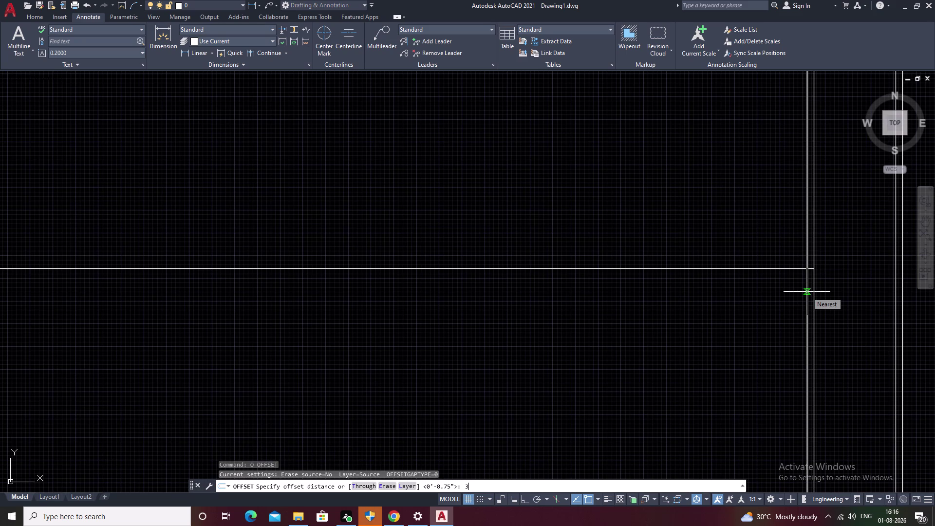
text('4)
key(shift+quotedbl)
key(space)
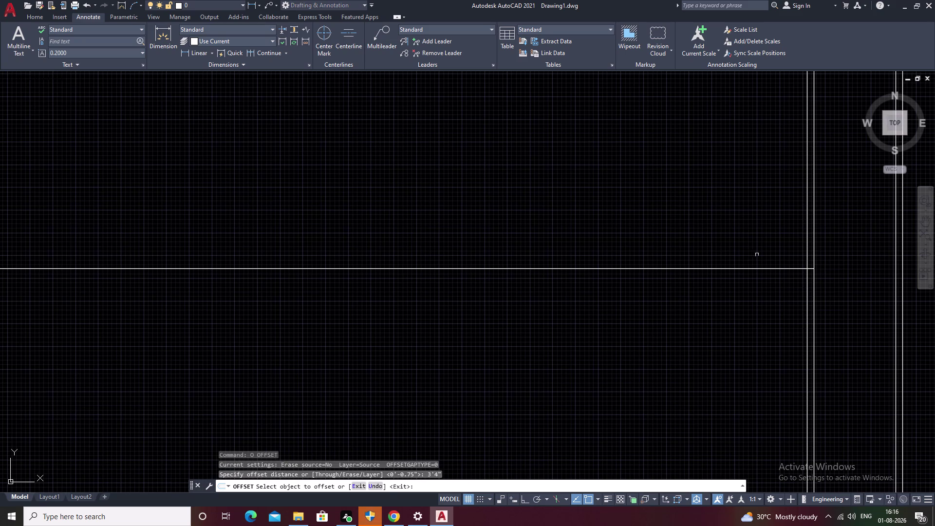
click(806, 234)
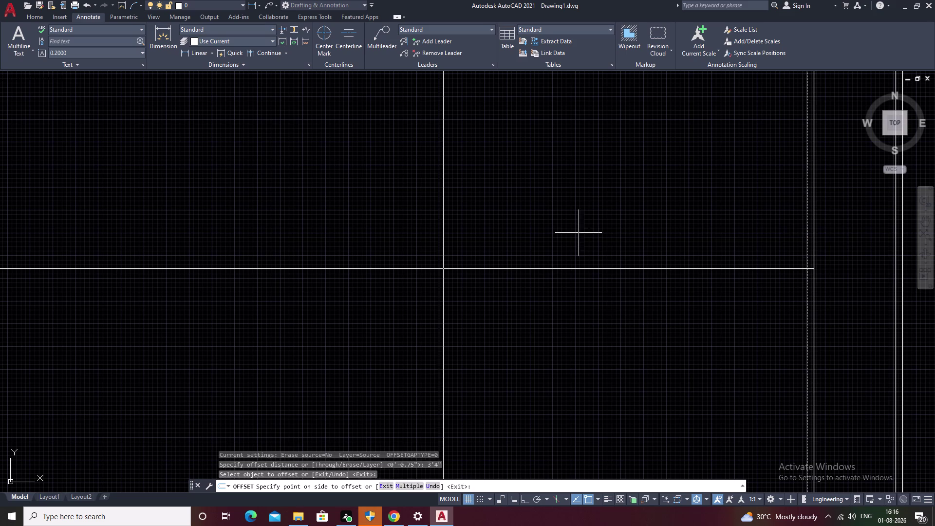
click(579, 233)
right_click(578, 233)
key(Escape)
scroll(down, 3)
middle_drag(492, 234, 519, 224)
key(Escape)
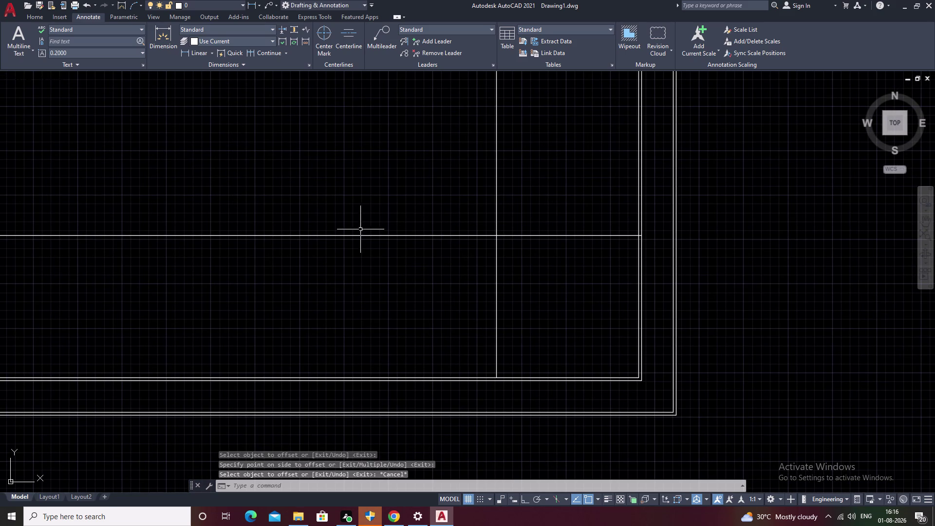
Place a vertical DLI dimension from the horizontal line to the bottom inner wall.
key(d)
key(l)
text(I)
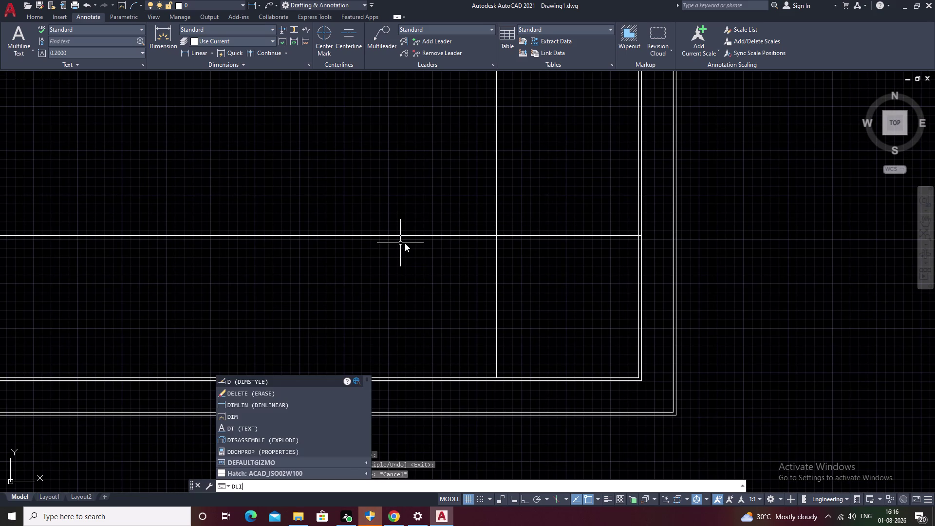
key(space)
click(573, 377)
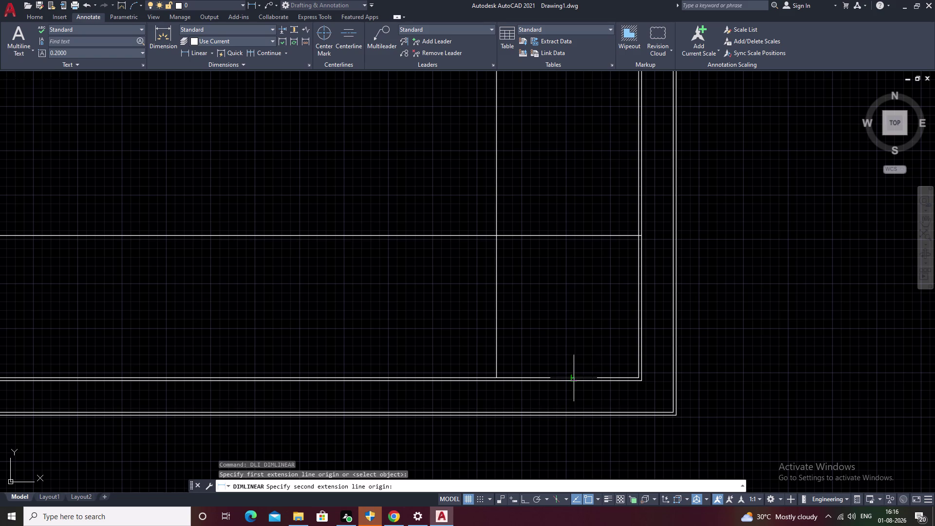
click(569, 234)
click(561, 252)
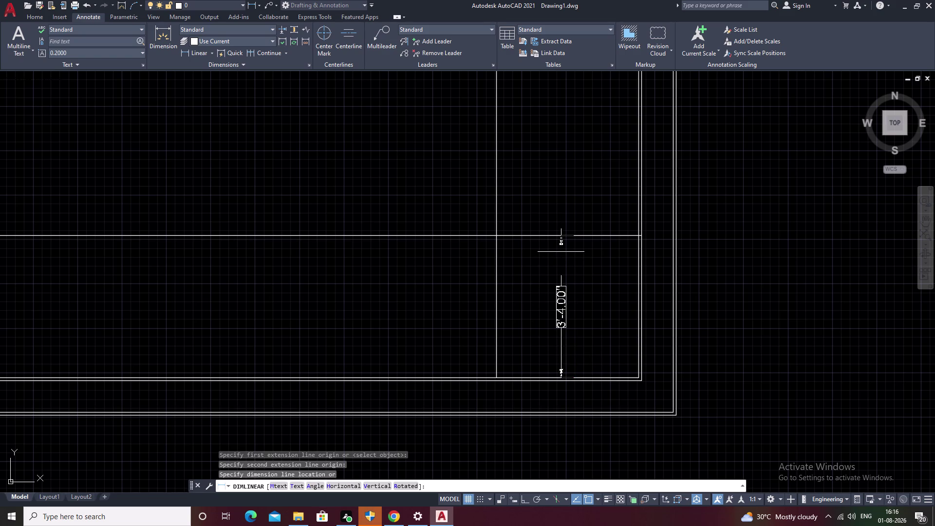
Zoom in and select the dimension to confirm it reads 3'-4.00".
scroll(up, 3)
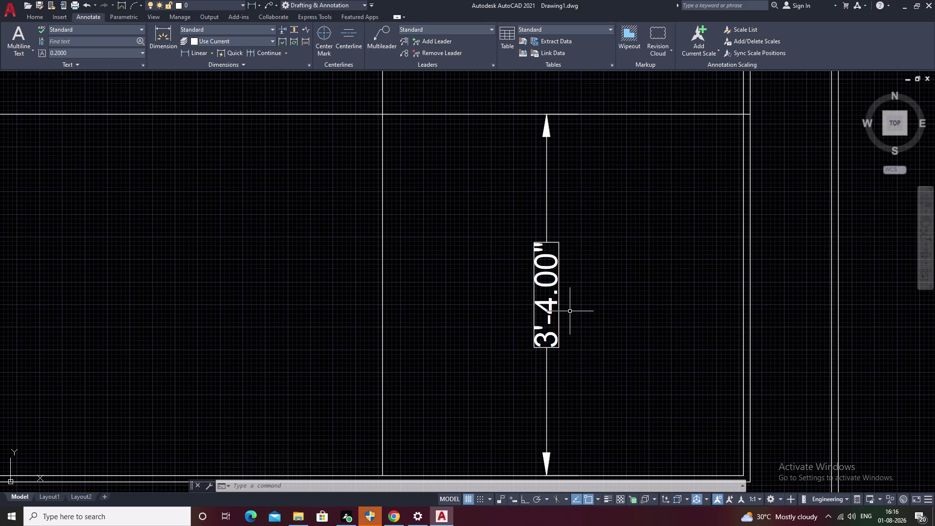
scroll(up, 3)
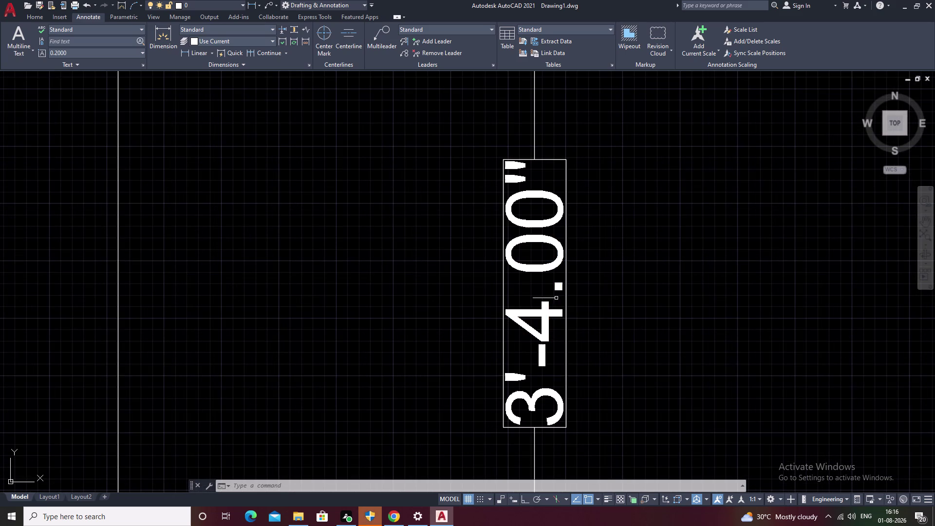
click(566, 332)
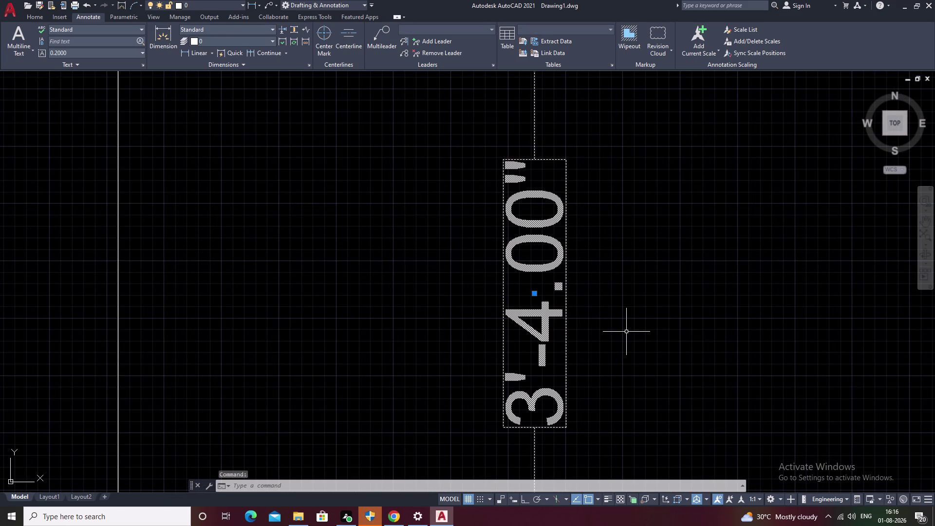
scroll(down, 3)
key(Escape)
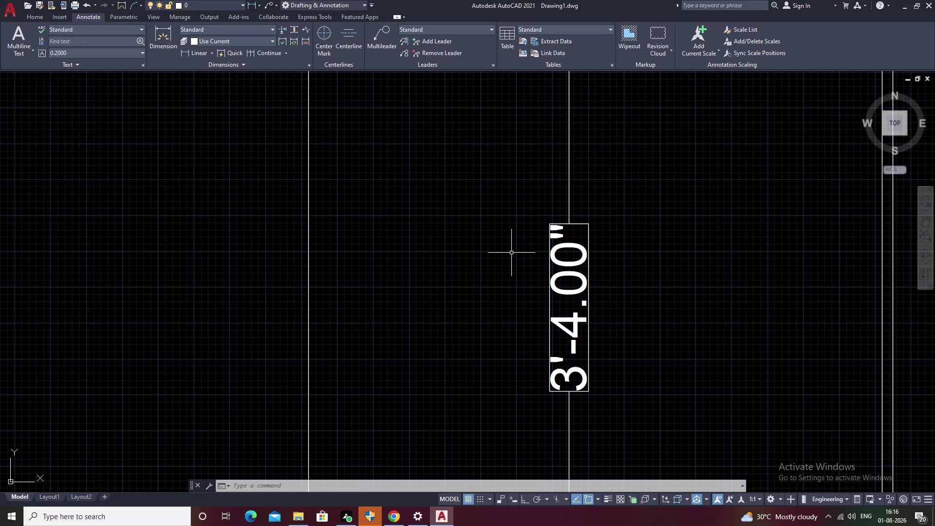
key(Escape)
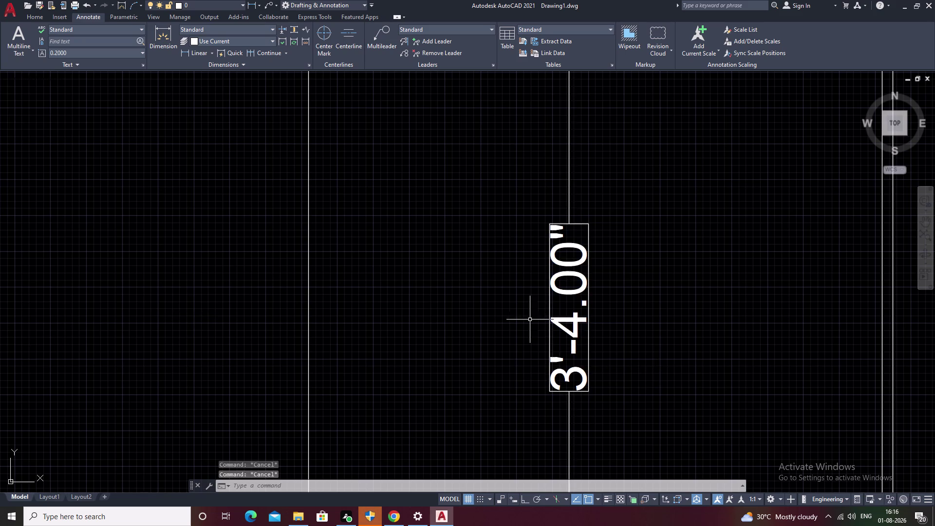
Add a horizontal dimension between the right inner wall and the new vertical line.
scroll(down, 3)
key(space)
click(670, 318)
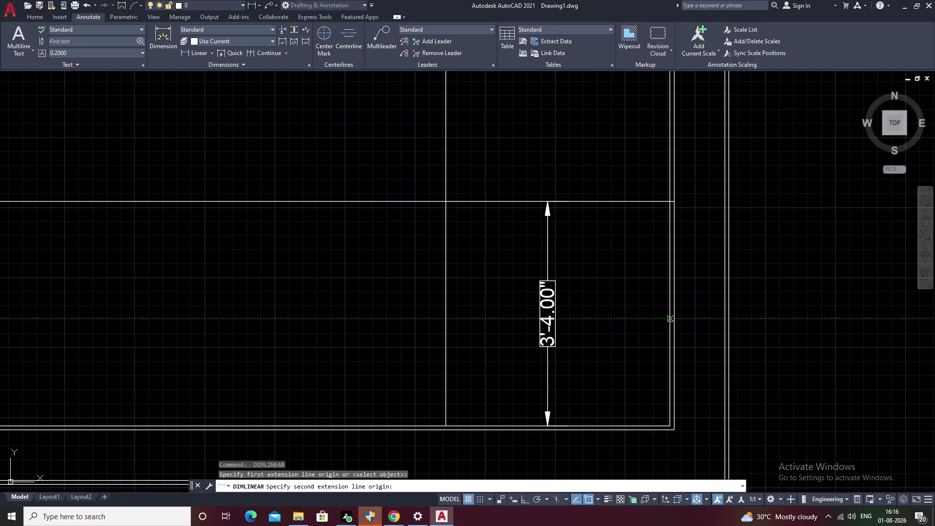
click(447, 312)
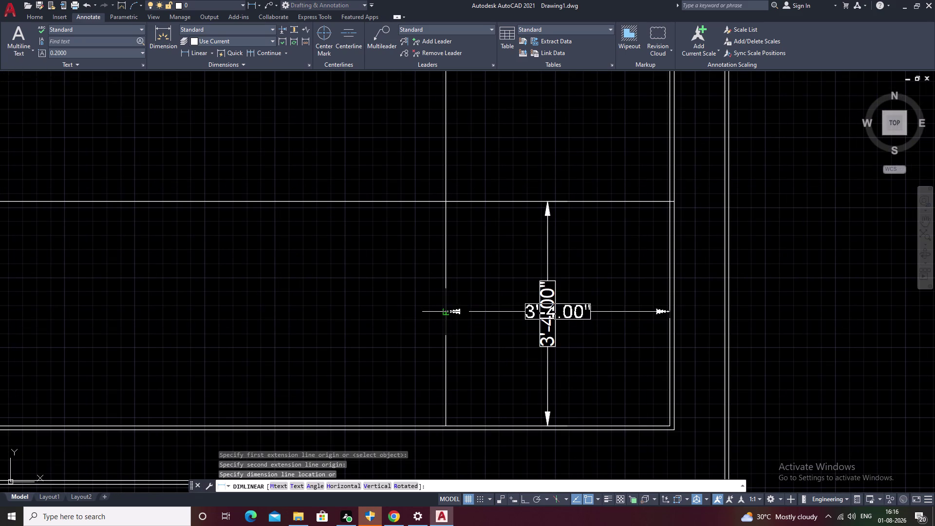
click(455, 359)
key(Escape)
Select both 3'-4.00" dimensions and erase them.
drag(659, 285, 616, 289)
drag(600, 294, 523, 361)
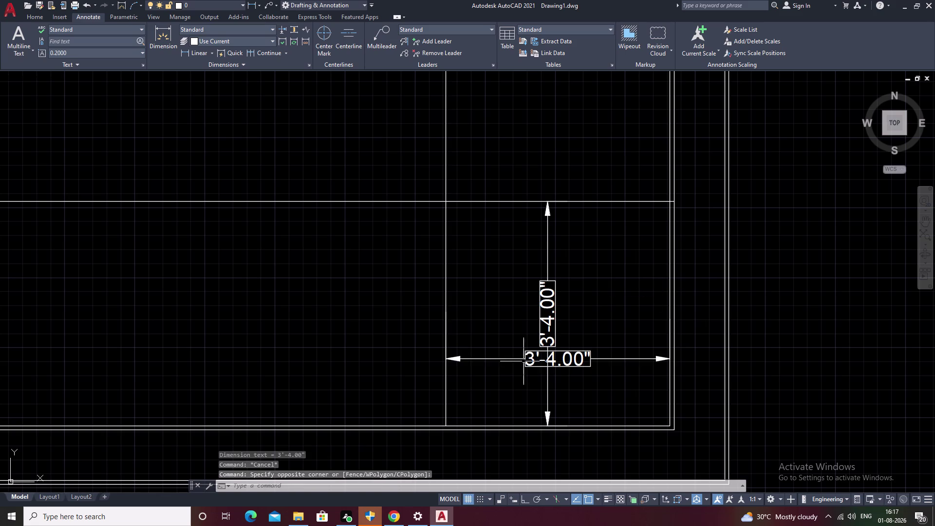
drag(523, 361, 523, 361)
drag(581, 292, 505, 374)
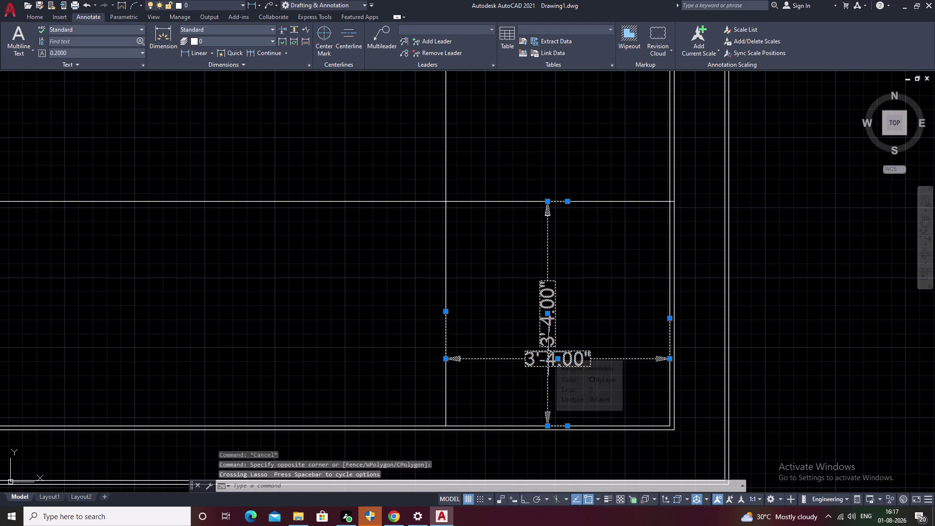
text(E)
key(space)
scroll(down, 3)
middle_drag(552, 347, 548, 370)
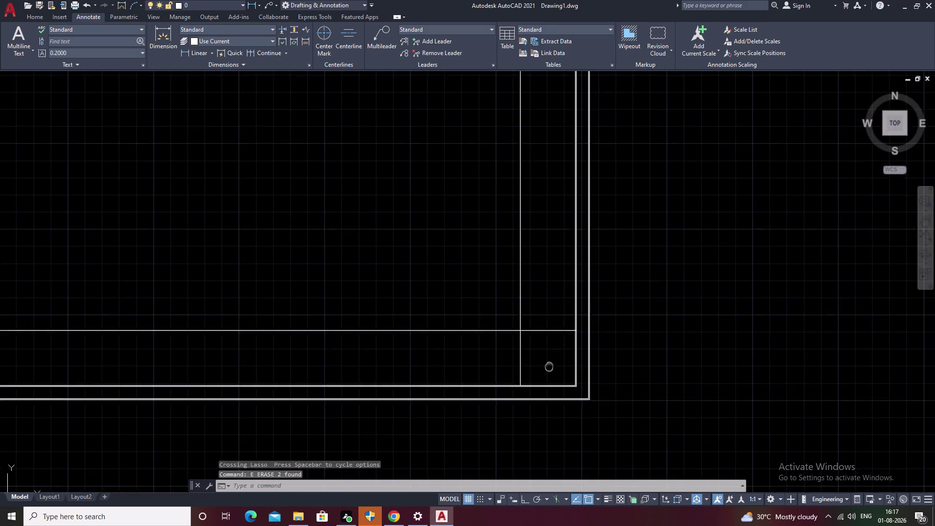
middle_drag(548, 370, 563, 389)
key(Escape)
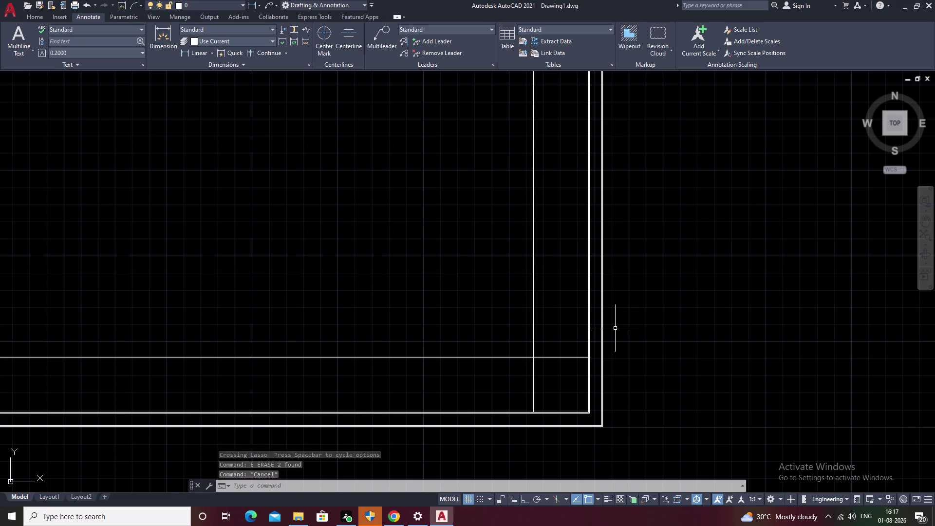
key(Escape)
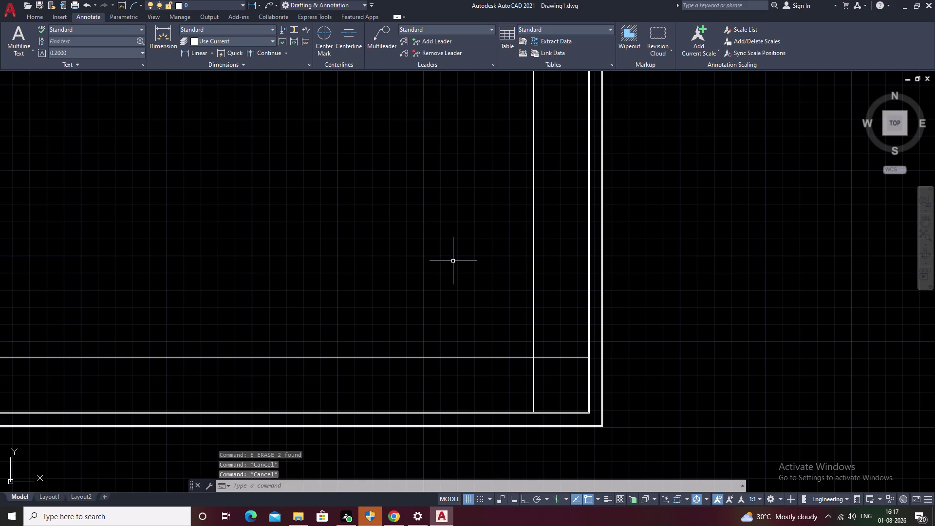
text(O)
Begin a 1' offset, then cancel it.
key(space)
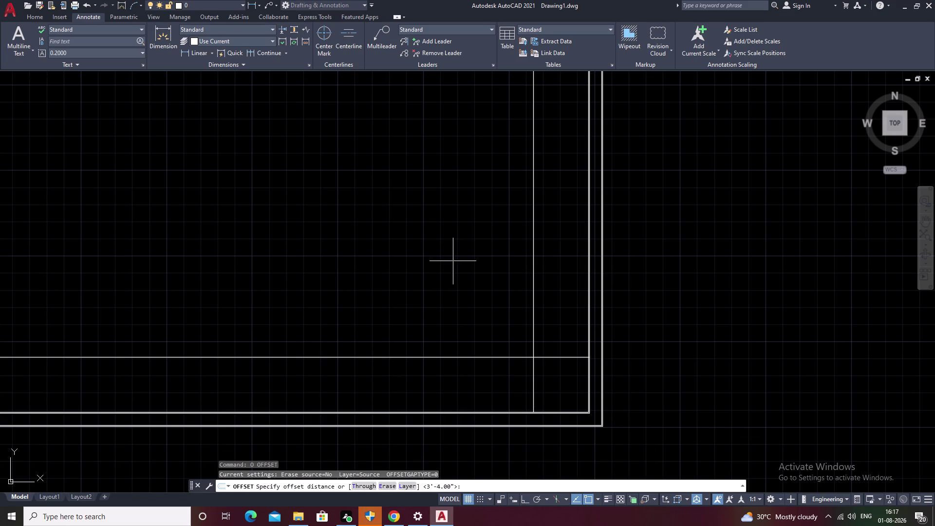
text(1')
key(space)
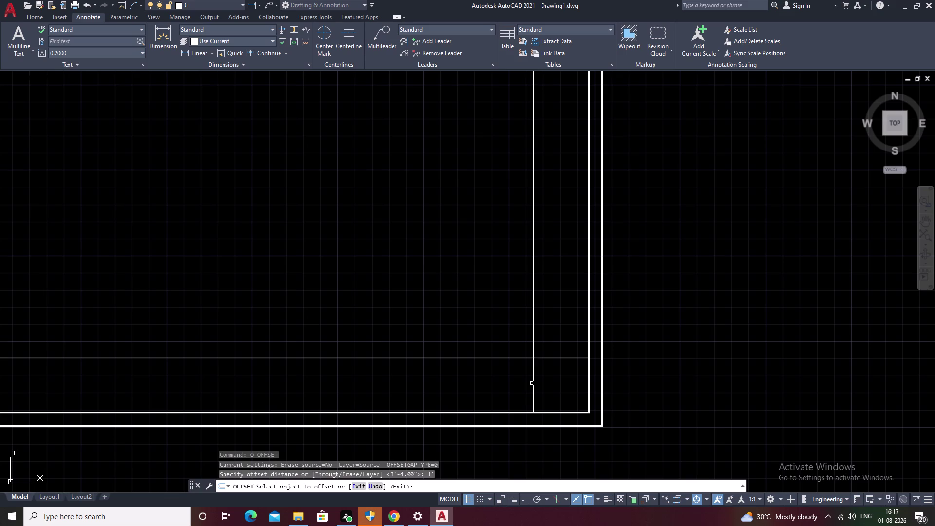
key(Escape)
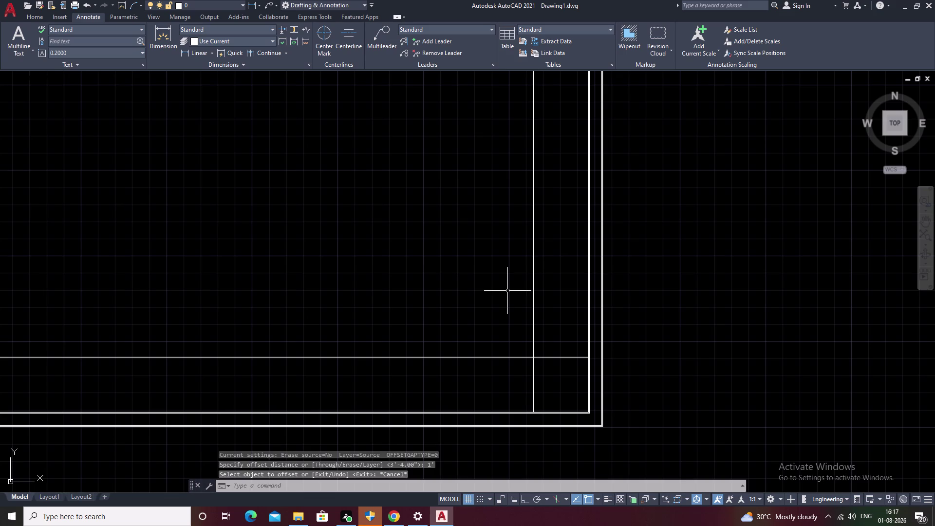
key(n)
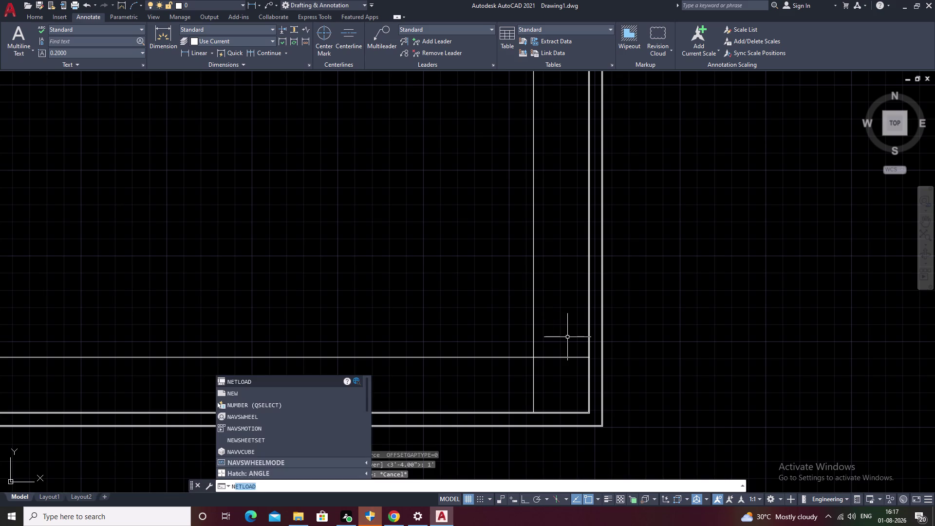
key(BackSpace)
key(Escape)
Try breaking the vertical line at a point with BR, then cancel.
text(BR)
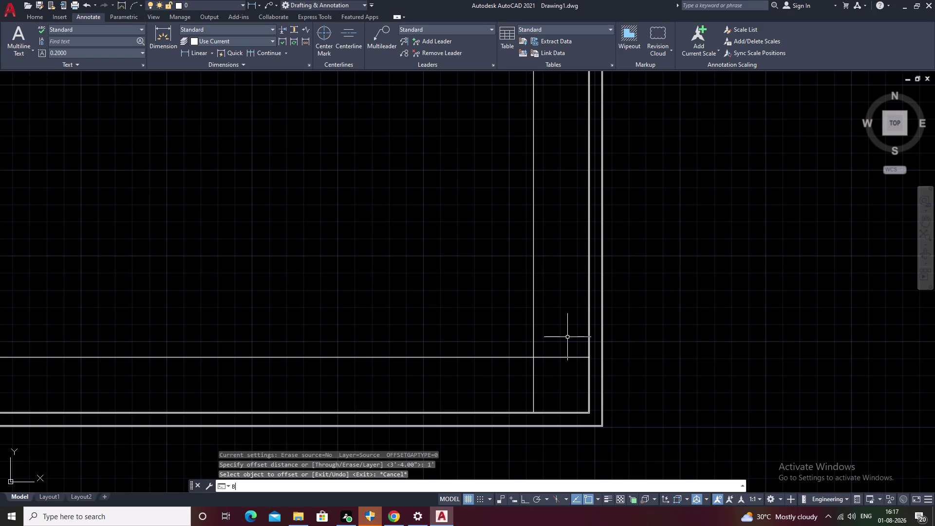
click(252, 428)
scroll(up, 3)
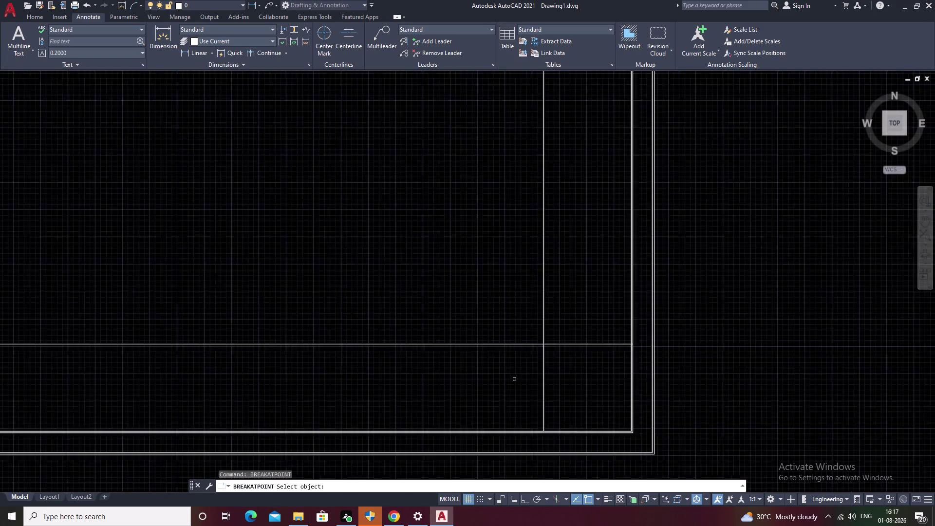
scroll(up, 3)
click(584, 374)
double_click(586, 373)
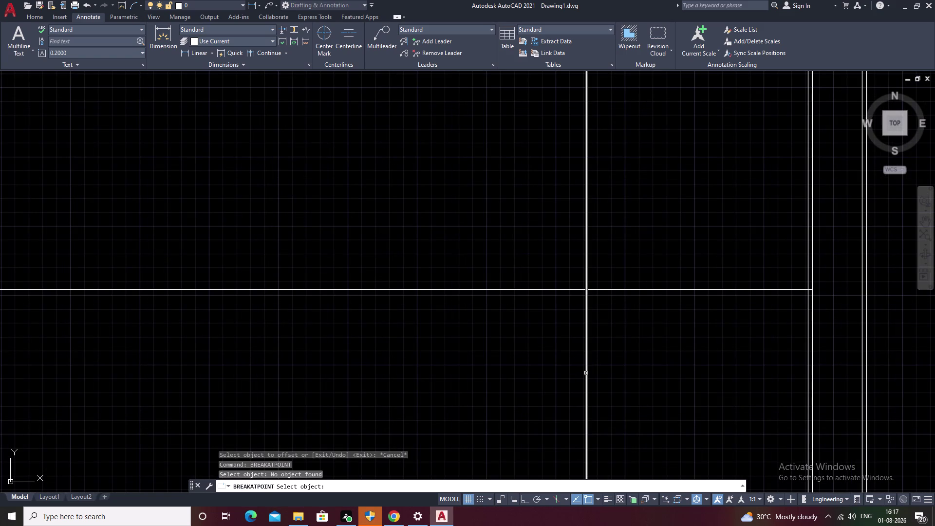
scroll(up, 3)
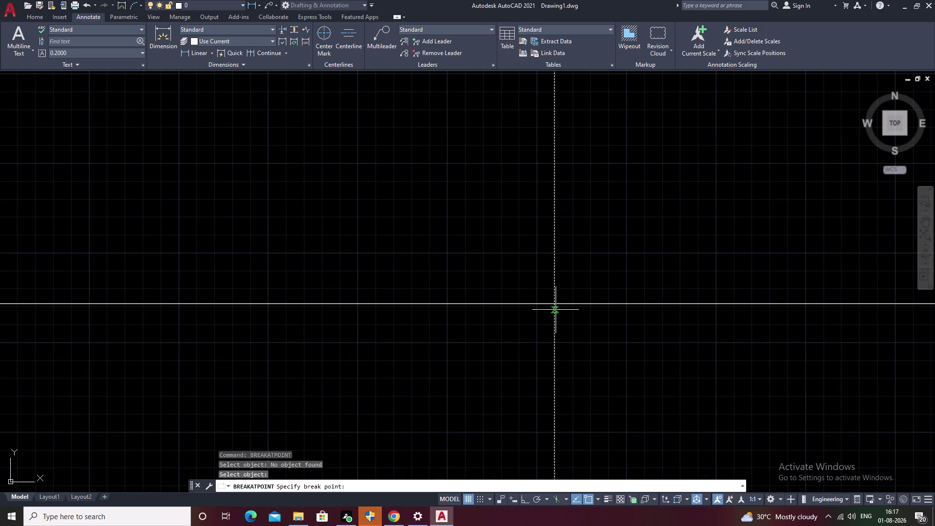
click(553, 303)
scroll(down, 3)
key(Escape)
Offset the vertical landing line 1' left twice, then return to the Home tab.
middle_drag(618, 413, 615, 260)
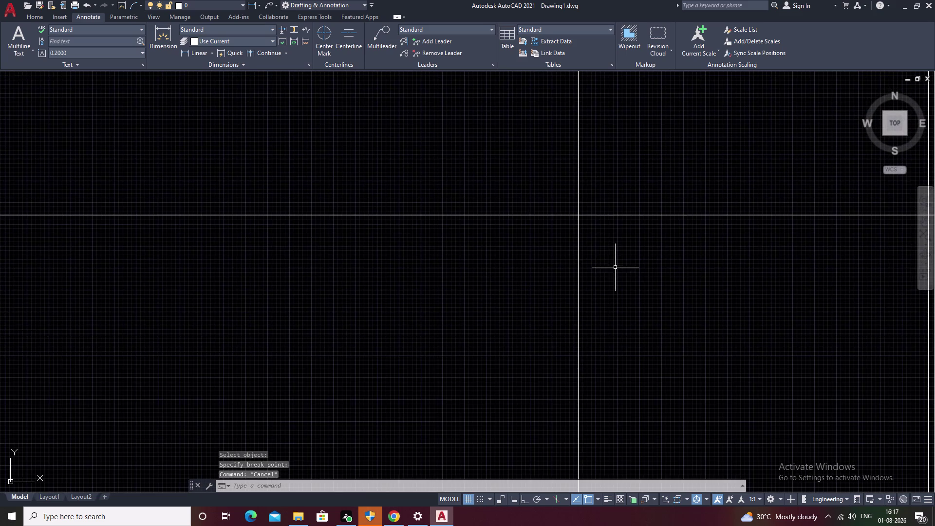
scroll(down, 3)
middle_drag(640, 359, 621, 307)
text(O)
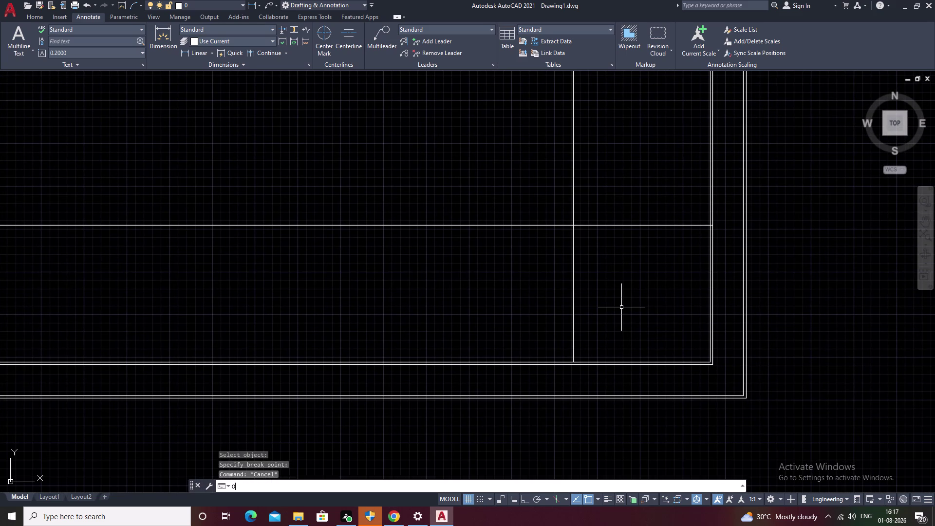
key(space)
text(1')
key(space)
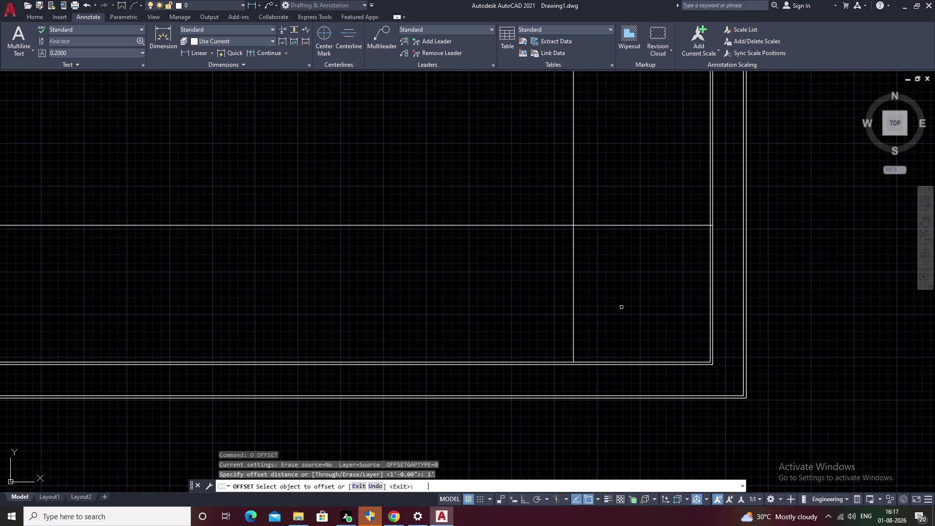
click(574, 287)
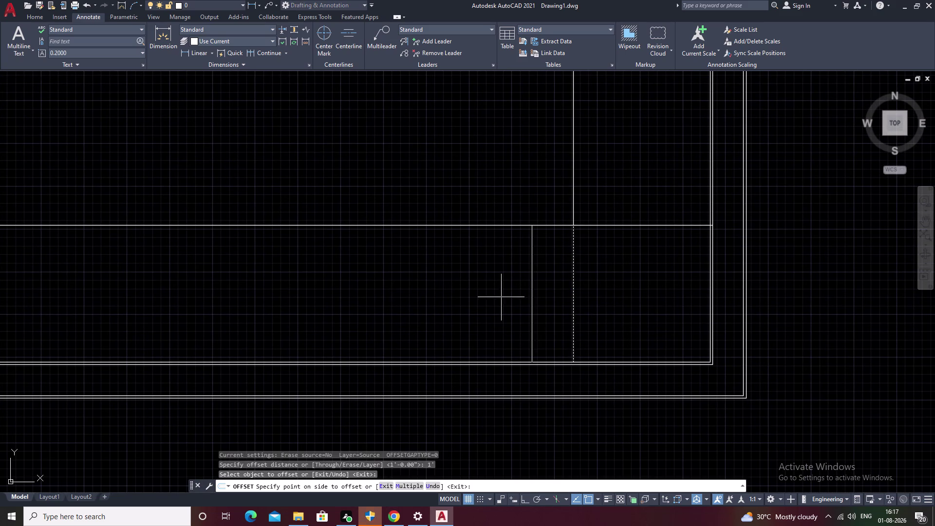
click(500, 297)
click(532, 293)
click(459, 303)
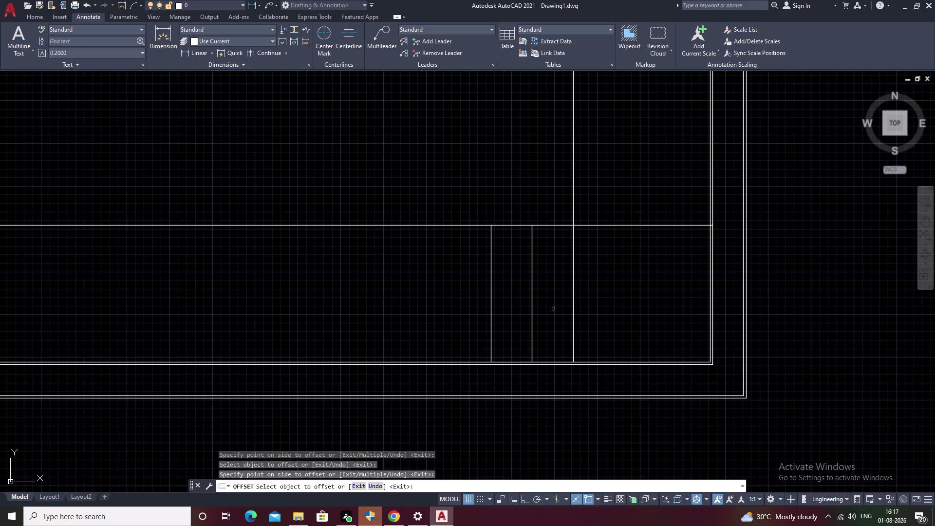
key(Escape)
middle_drag(521, 306, 576, 308)
click(545, 311)
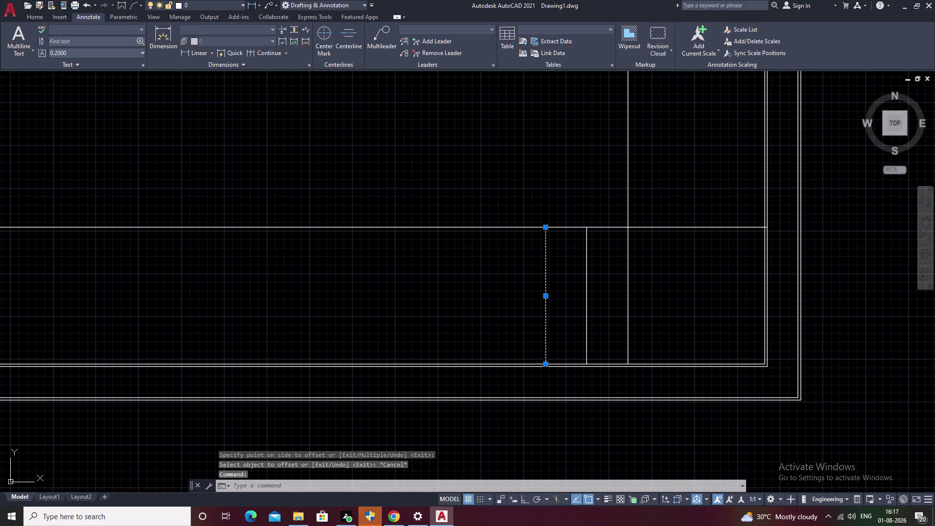
click(34, 15)
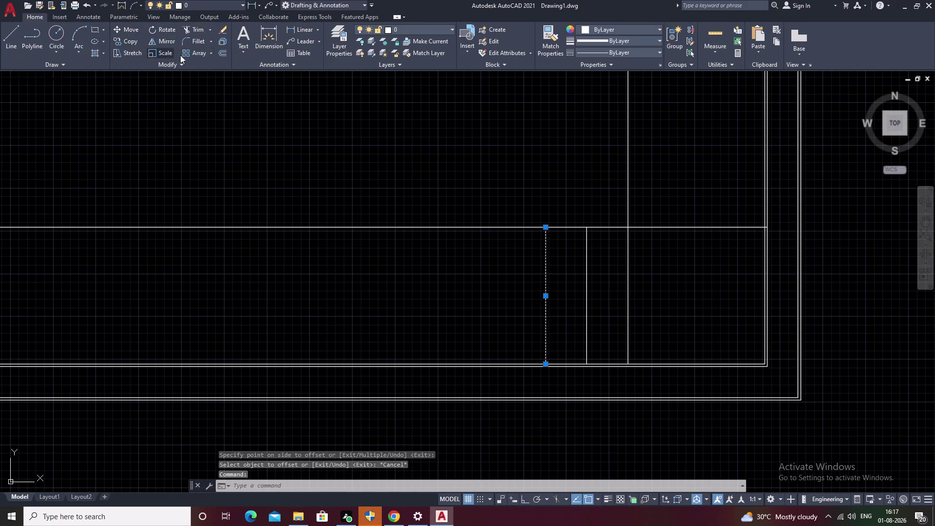
click(202, 53)
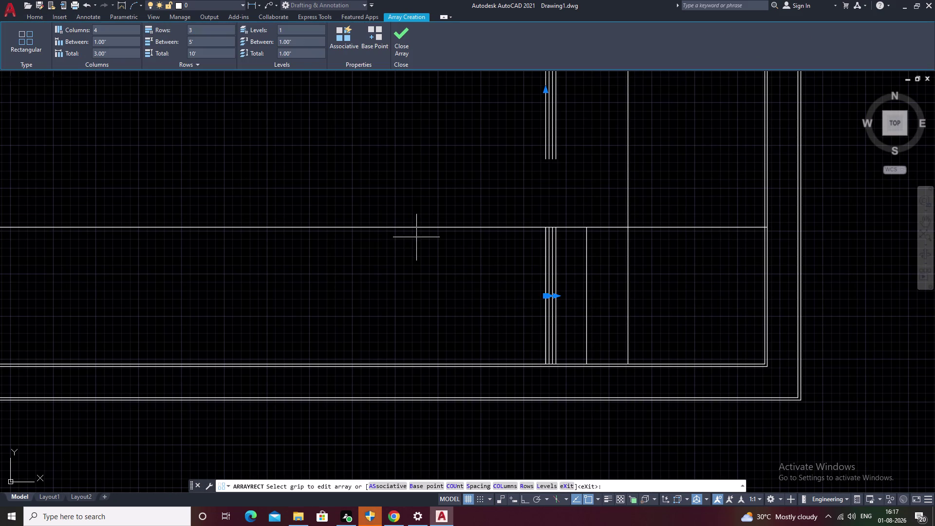
click(216, 30)
key(BackSpace)
key(1)
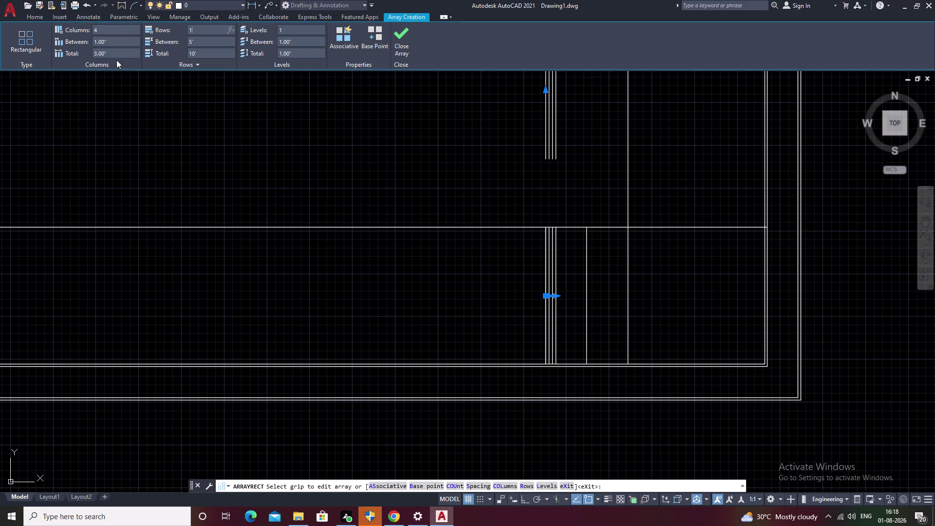
click(116, 54)
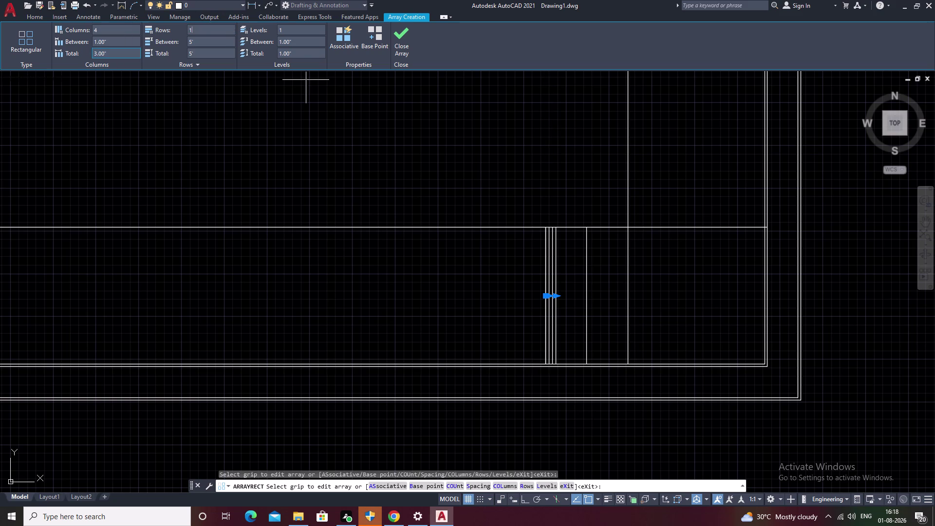
key(BackSpace)
key(BackSpace)
key(BackSpace)
double_click(110, 54)
key(BackSpace)
text(1)
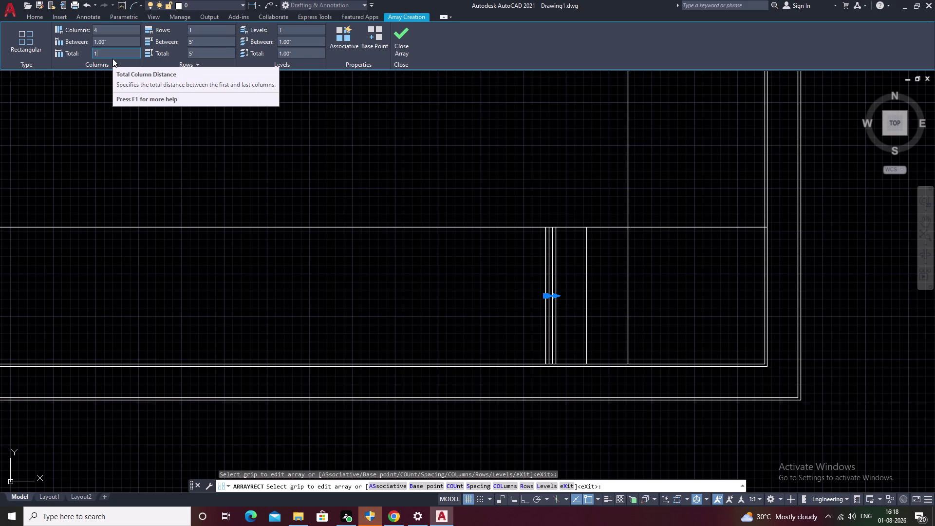
text(80)
click(102, 29)
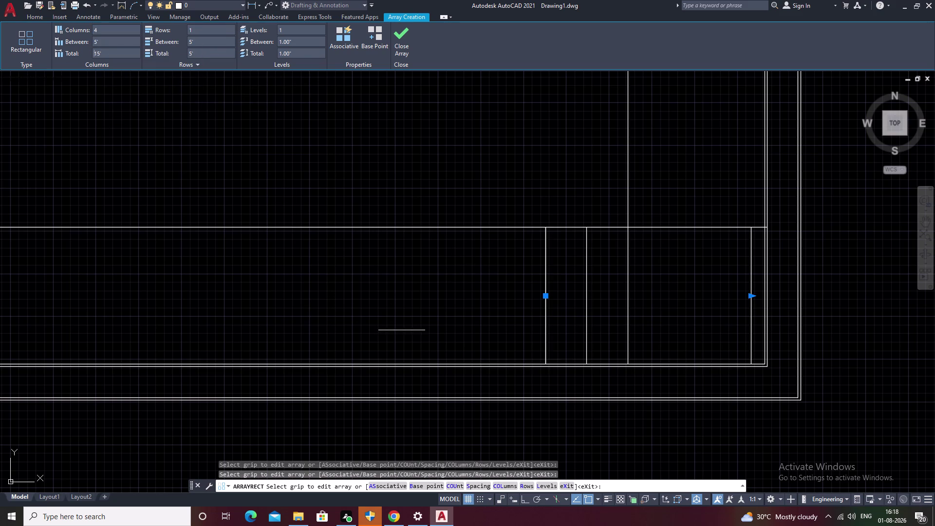
click(752, 299)
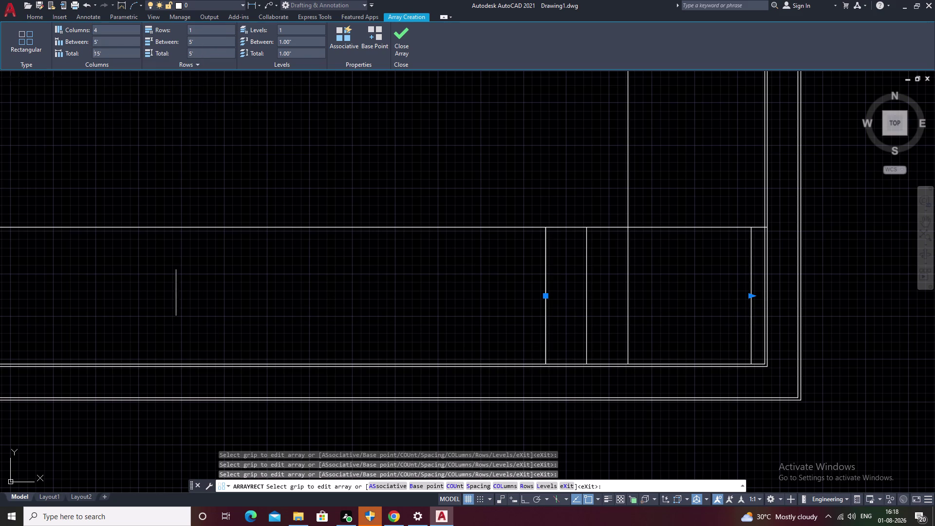
click(127, 33)
key(BackSpace)
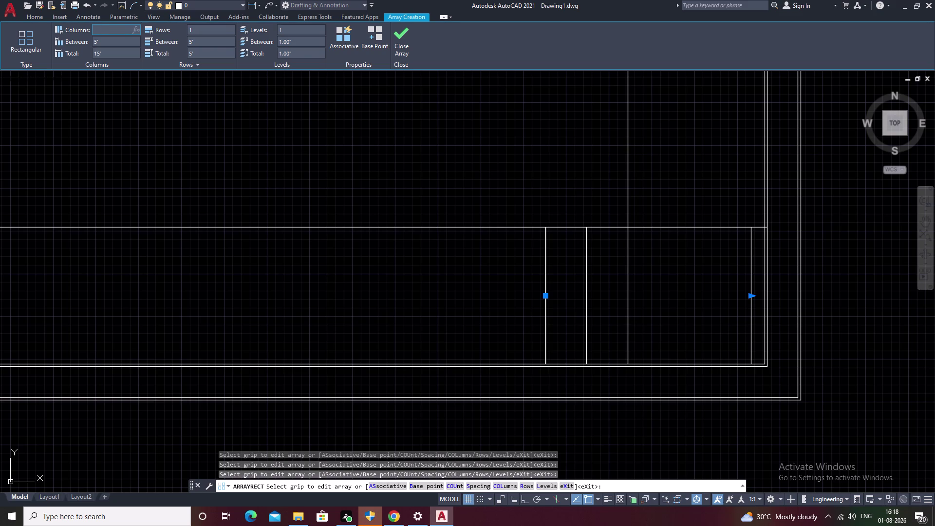
text(11)
click(120, 58)
click(99, 54)
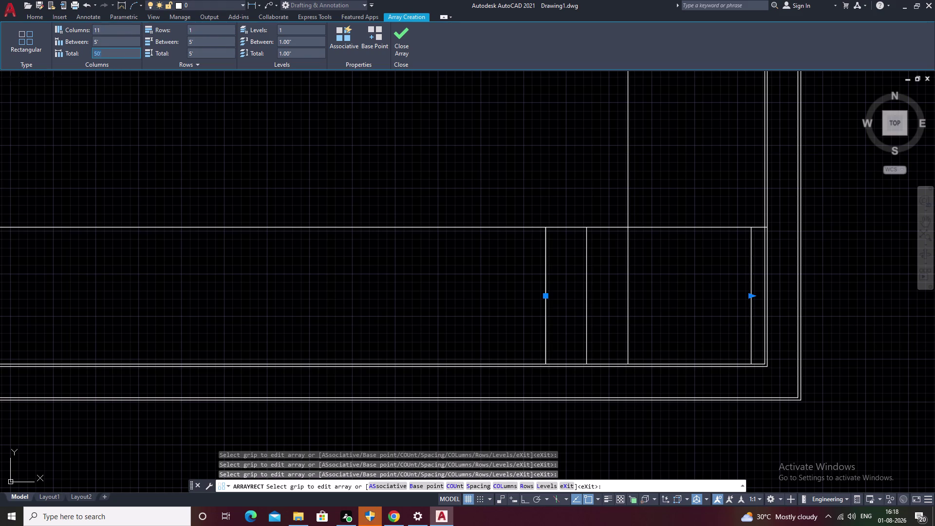
key(BackSpace)
text(18)
key(0)
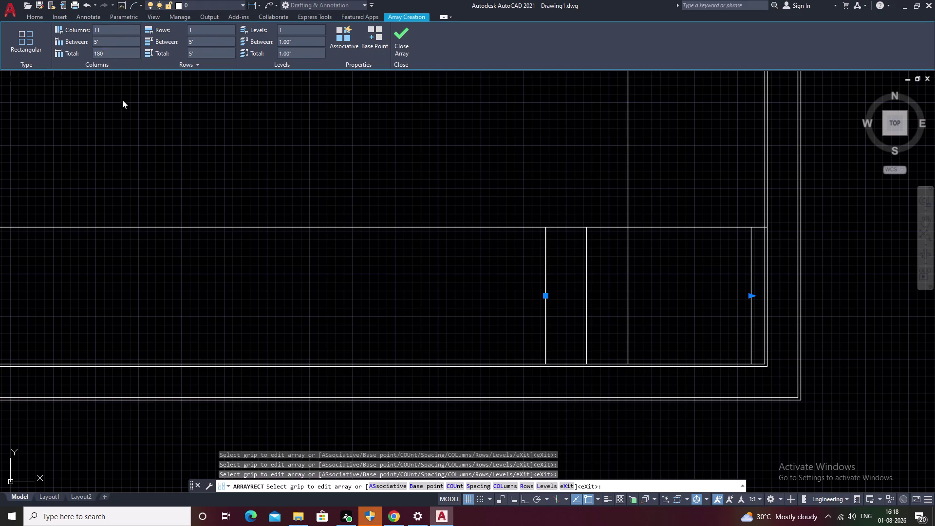
click(122, 100)
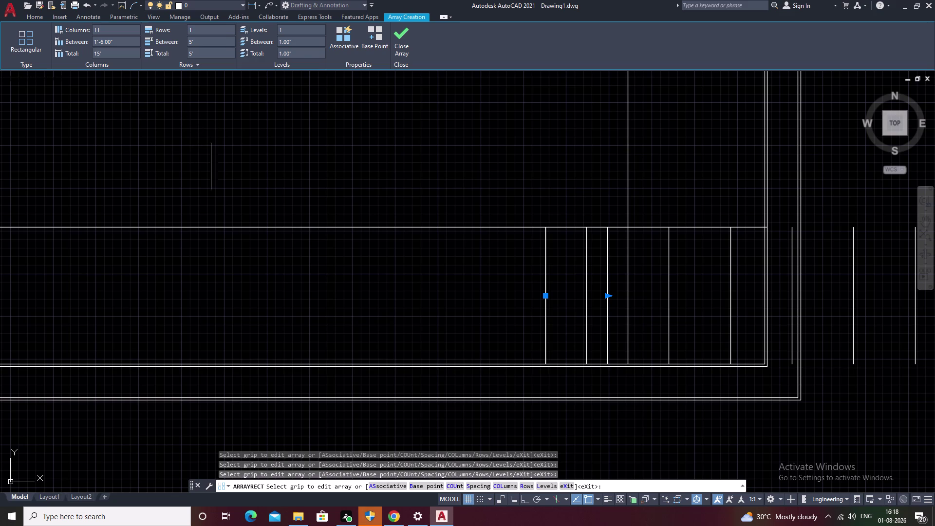
click(98, 54)
key(BackSpace)
key(1)
key(8)
key(0)
click(110, 103)
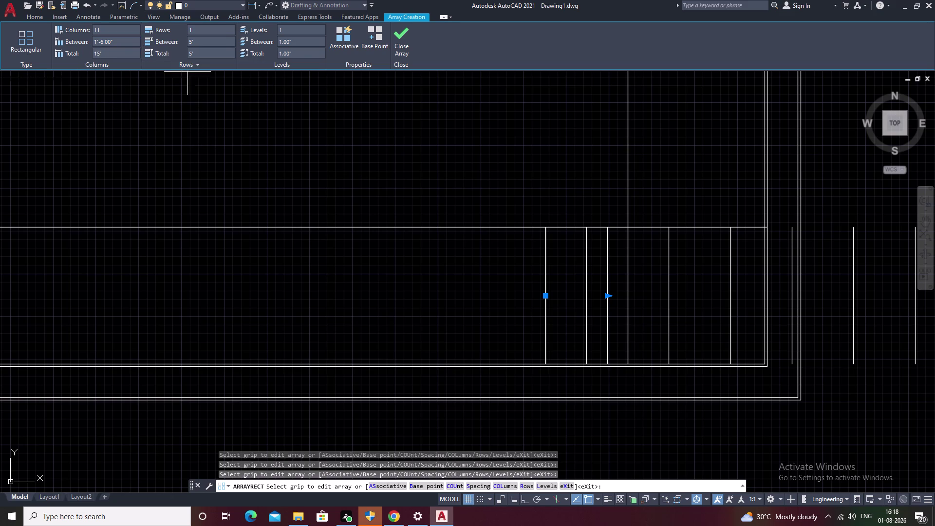
click(116, 40)
key(BackSpace)
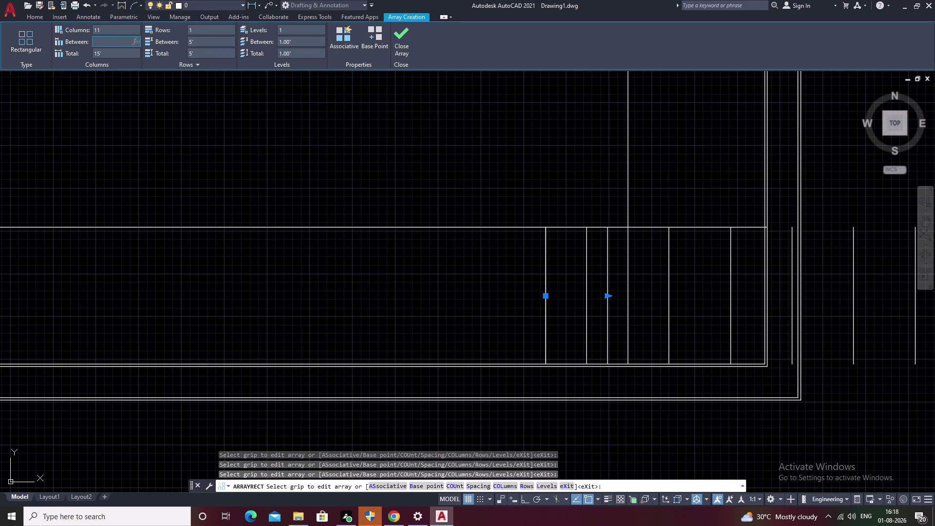
key(1)
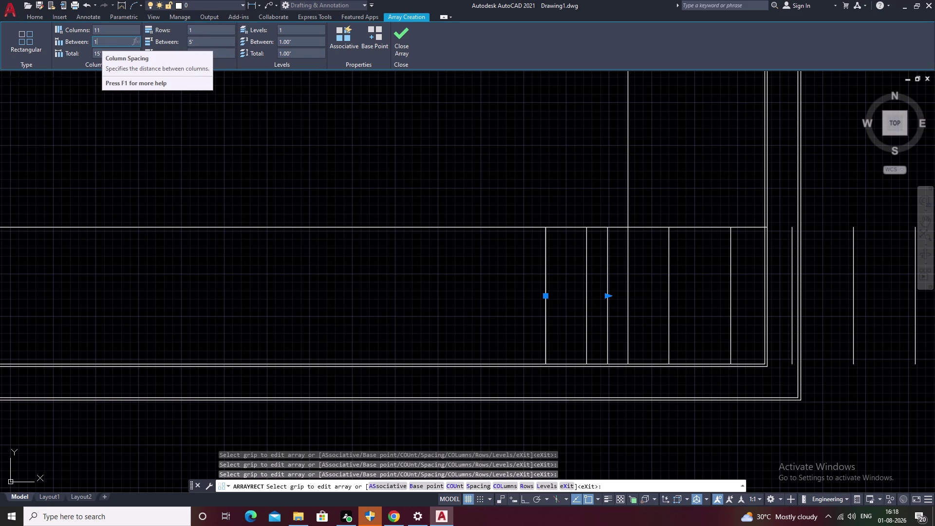
key(apostrophe)
click(110, 125)
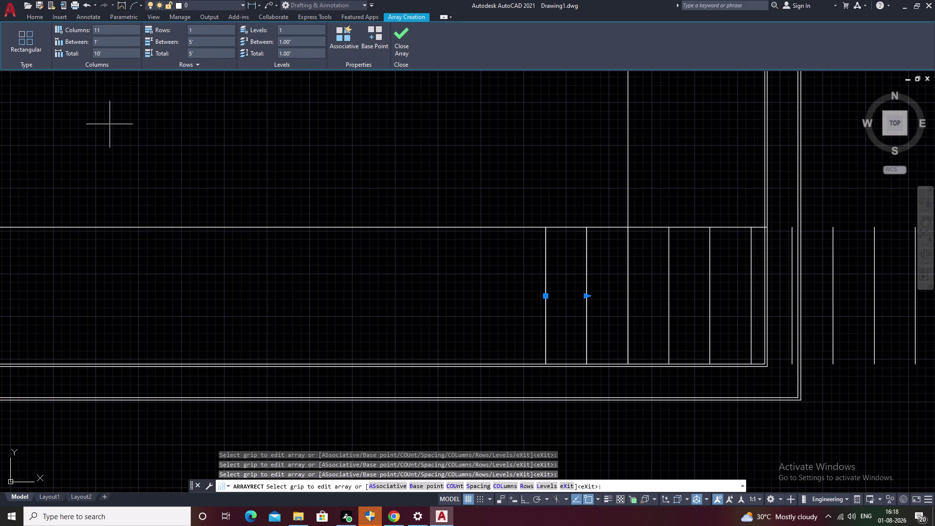
click(589, 297)
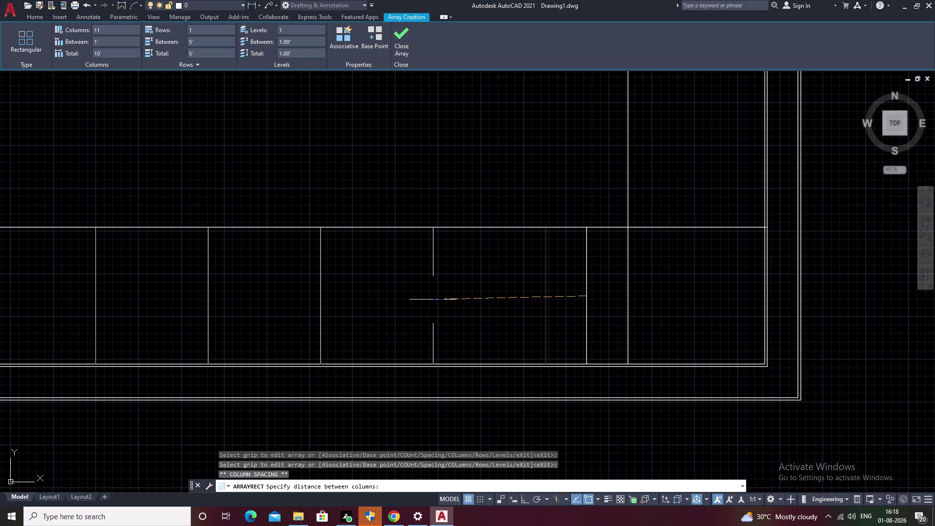
click(104, 56)
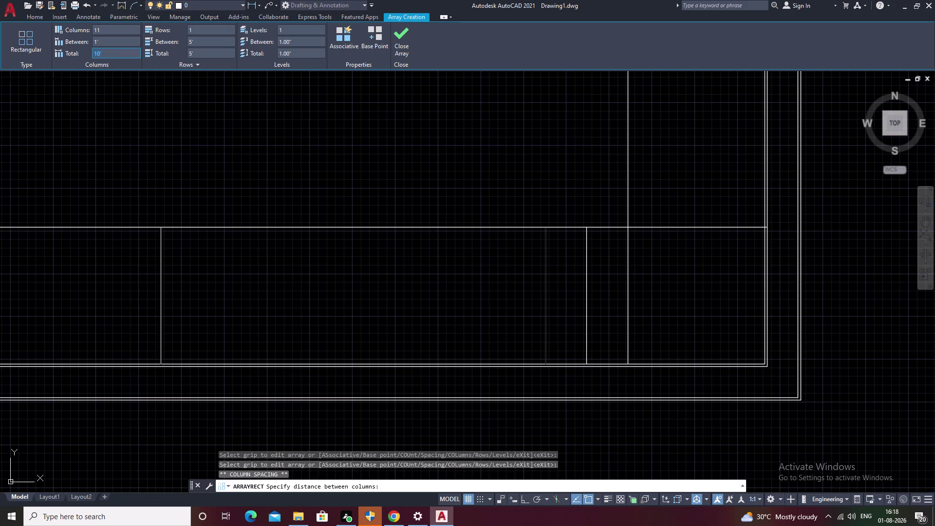
key(BackSpace)
text(180)
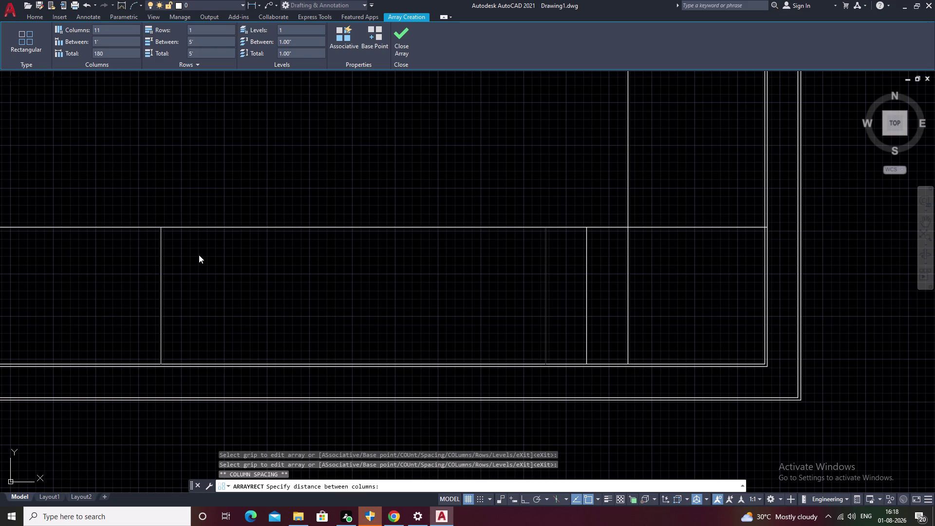
click(198, 255)
key(Escape)
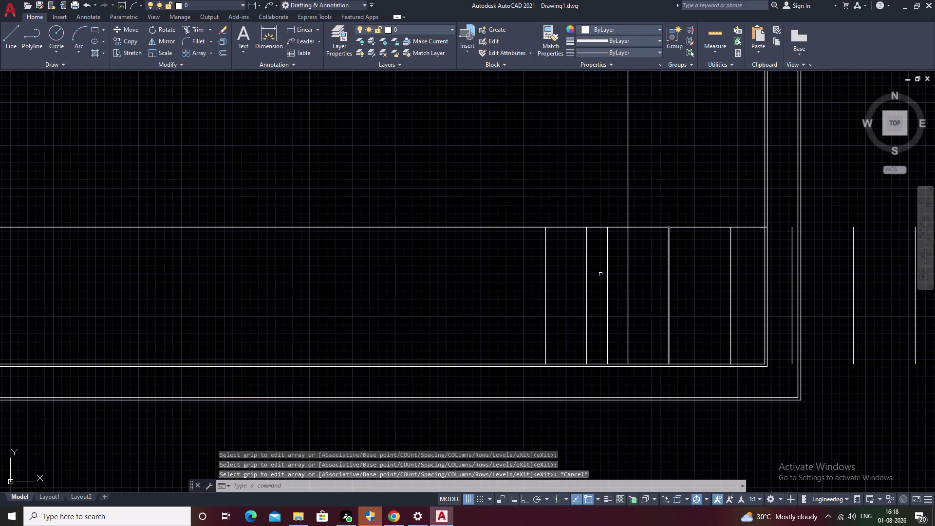
key(ctrl+z)
Undo the tread array and a too-close 1-unit offset copy.
key(ctrl+z)
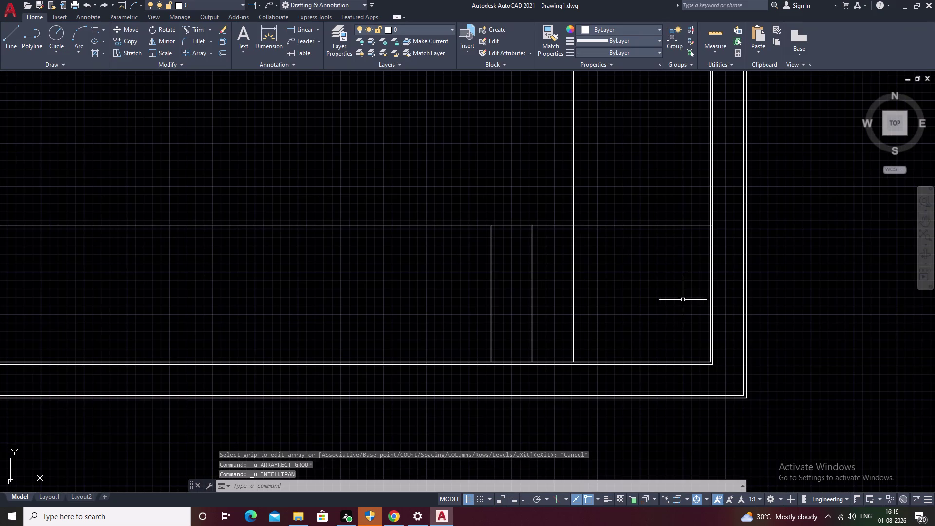
key(Escape)
text(O)
key(space)
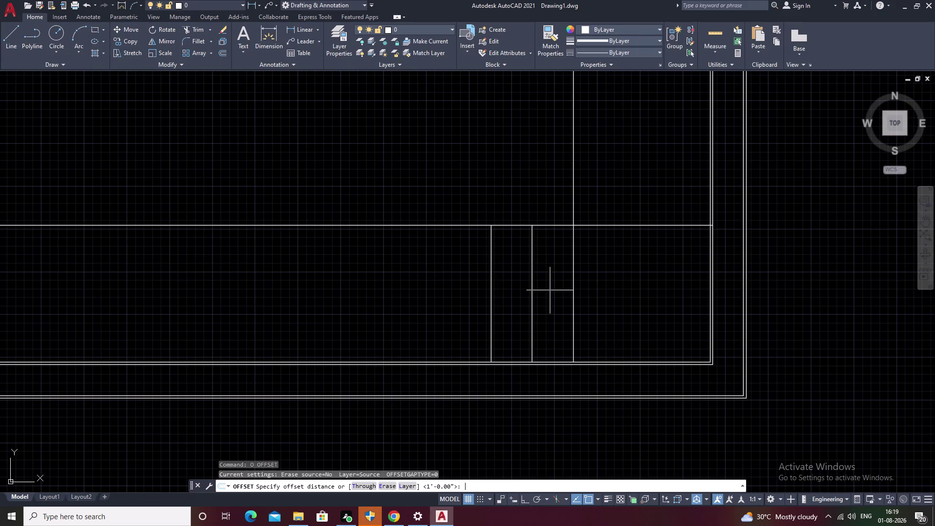
text(1)
key(space)
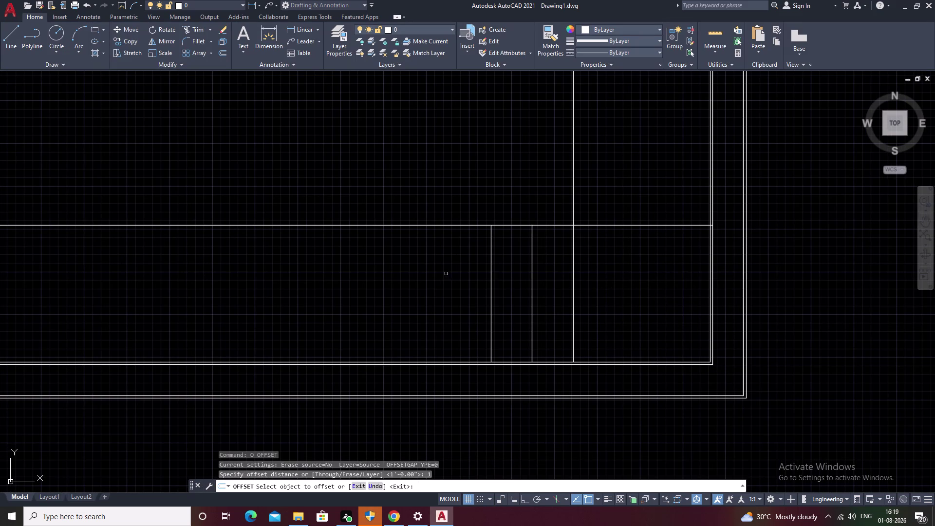
click(489, 290)
click(419, 307)
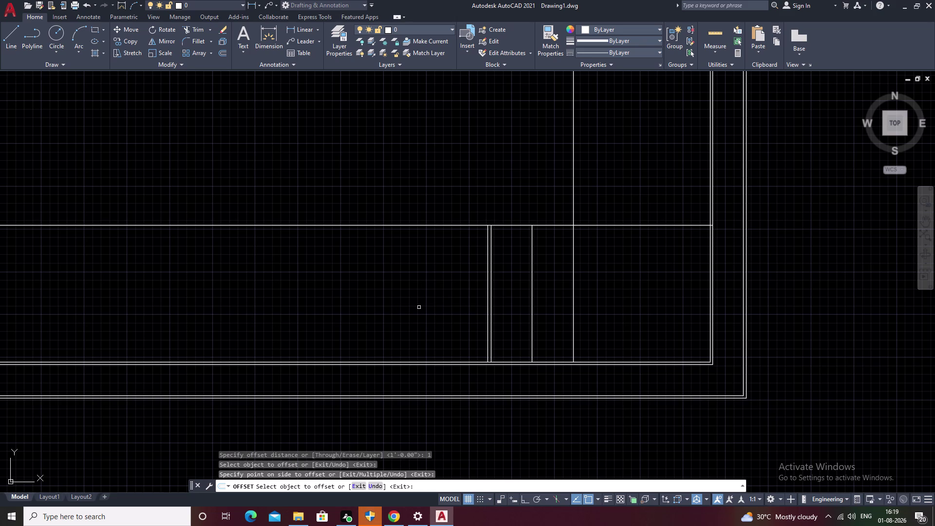
key(ctrl+z)
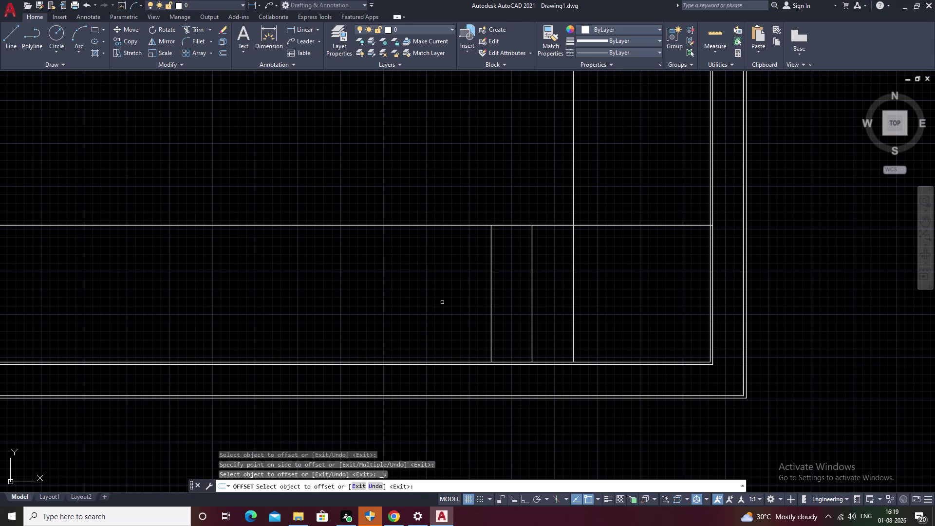
key(space)
text(1)
key(apostrophe)
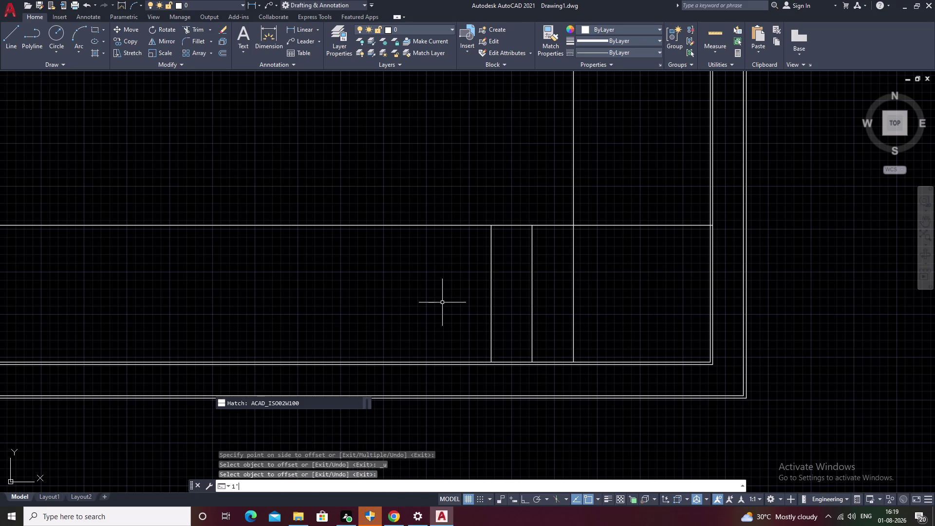
key(Escape)
key(p)
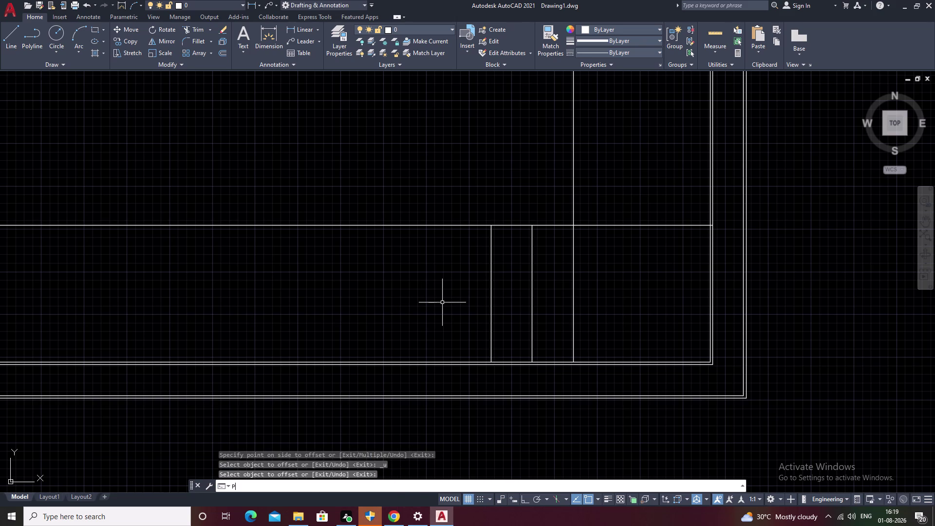
key(BackSpace)
Offset the tread line leftward at 1' spacing several times to add treads.
text(O)
key(space)
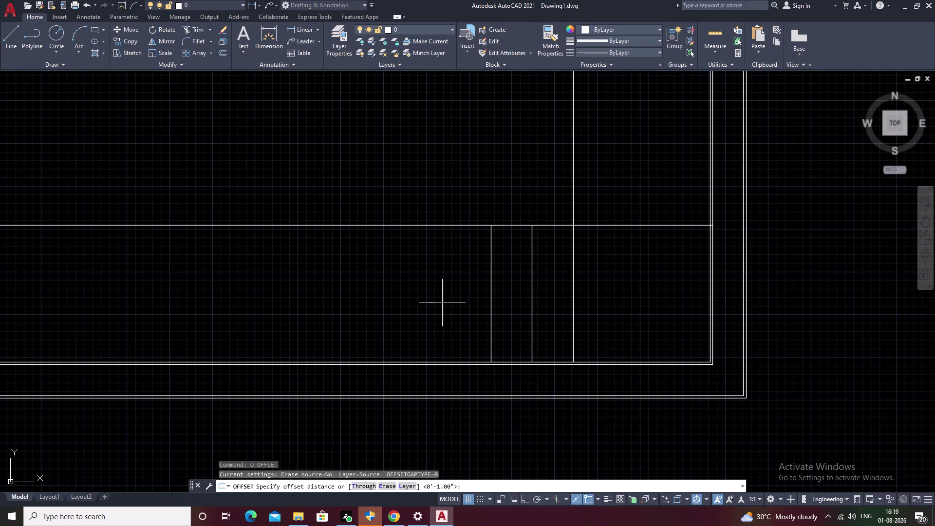
text(1')
key(space)
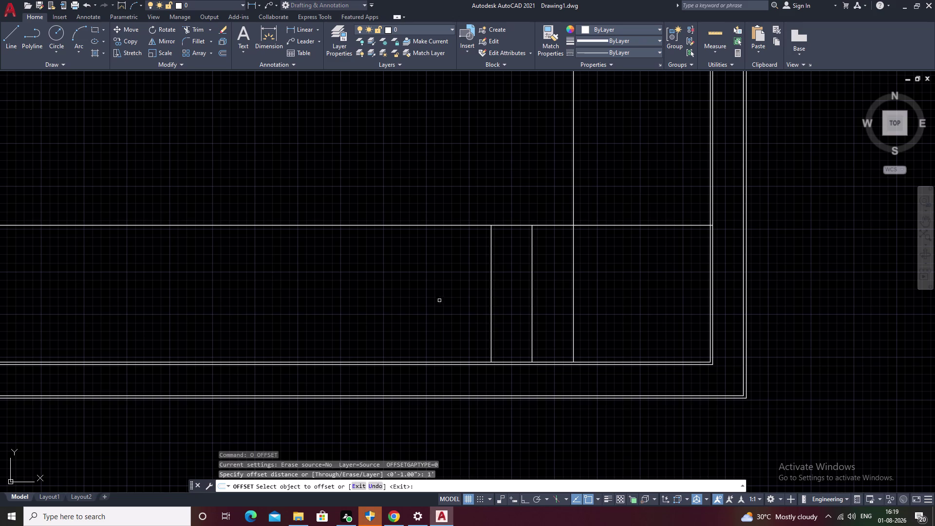
click(490, 291)
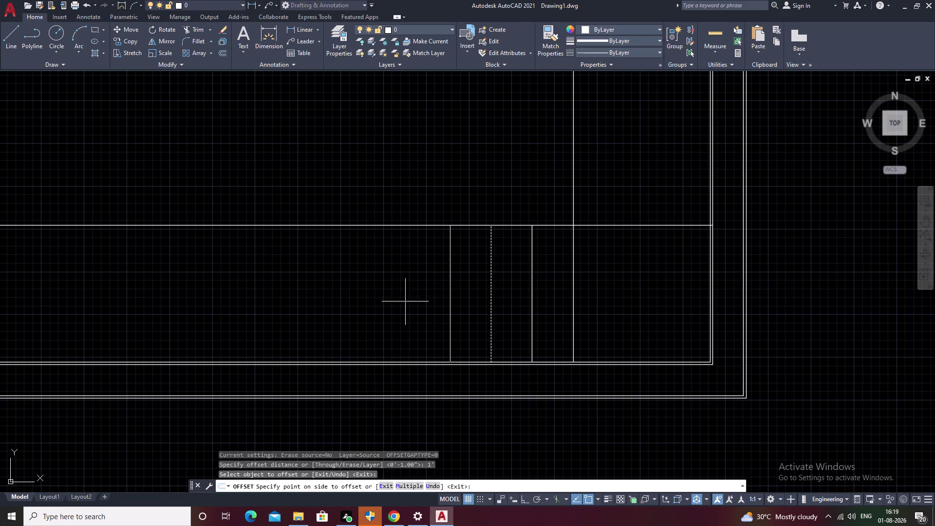
click(405, 302)
click(449, 293)
click(367, 310)
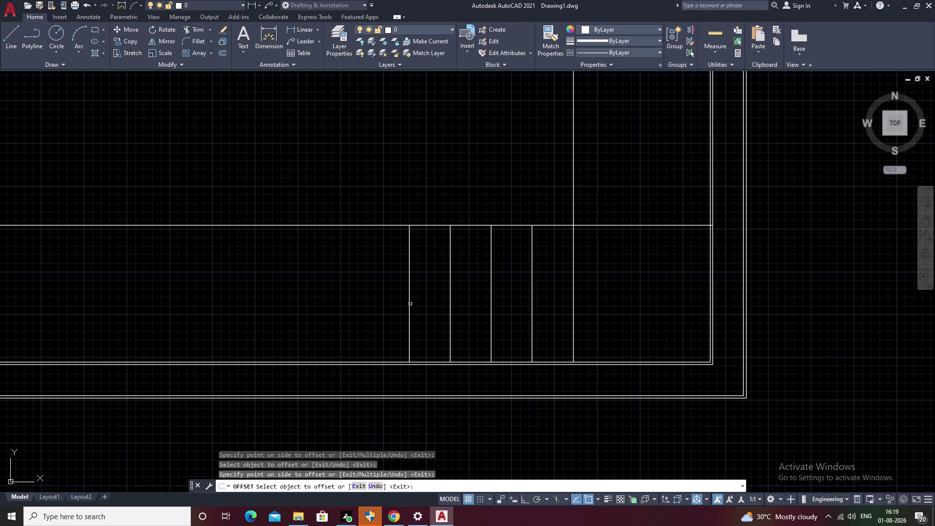
click(409, 310)
click(349, 316)
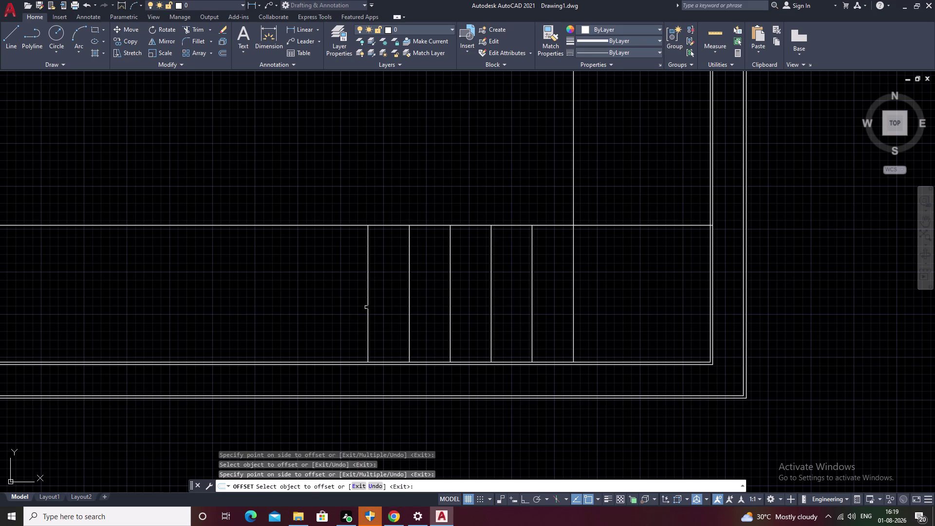
click(366, 307)
click(367, 306)
click(286, 308)
middle_drag(342, 299, 457, 298)
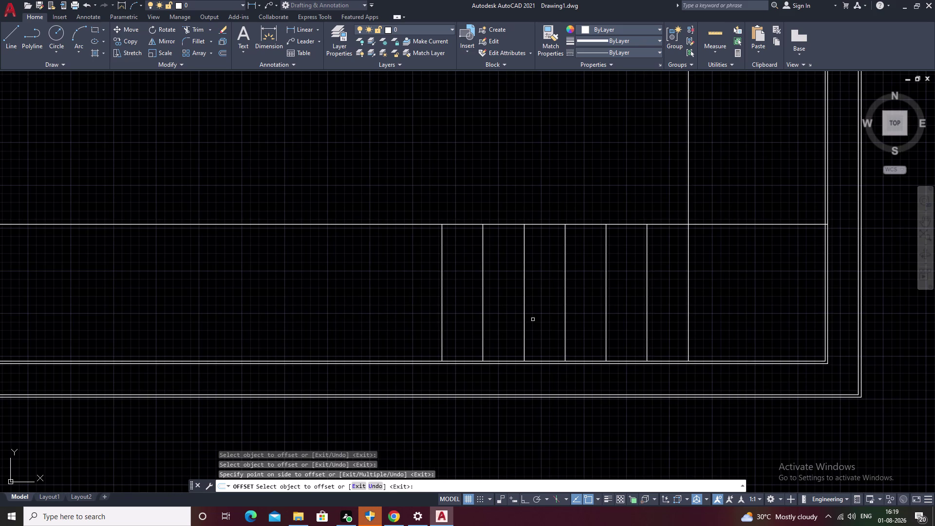
Keep adding 1'-spaced treads leftward until the lower flight holds about a dozen.
double_click(441, 324)
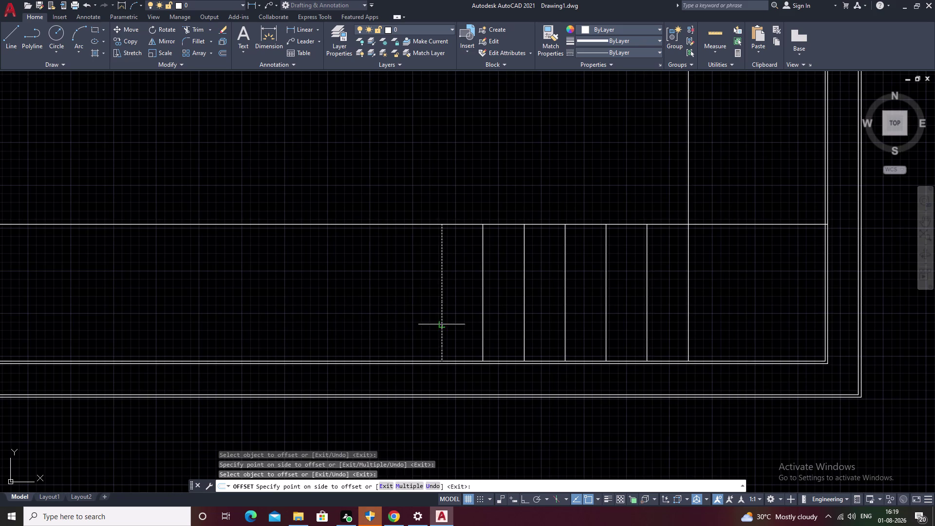
click(384, 329)
click(401, 315)
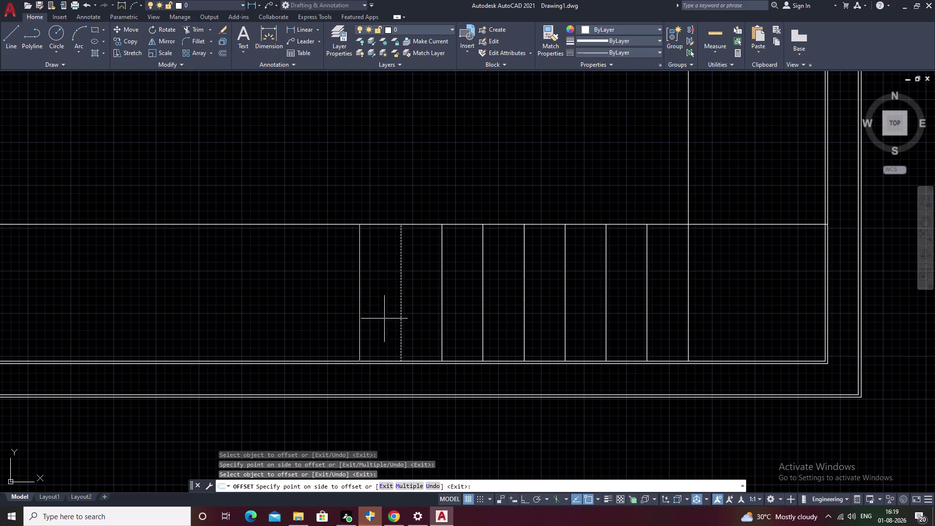
click(360, 312)
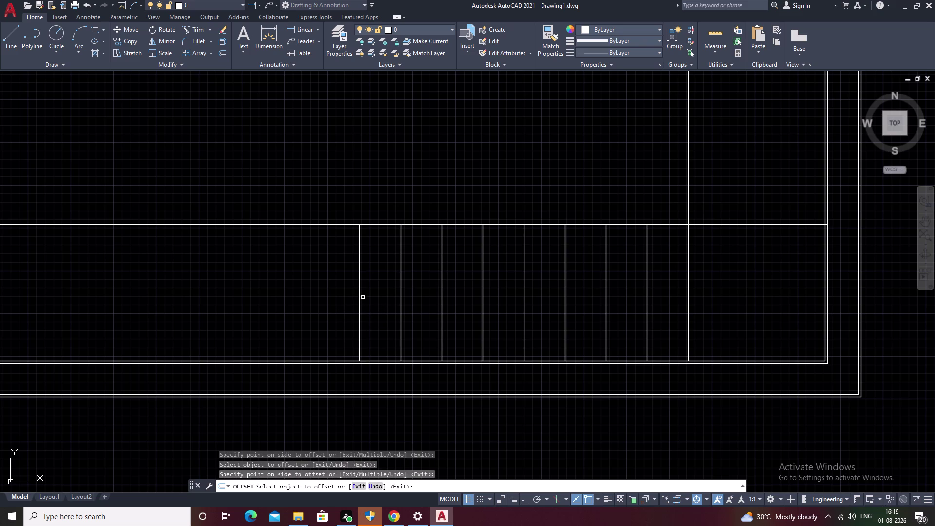
click(360, 298)
click(292, 291)
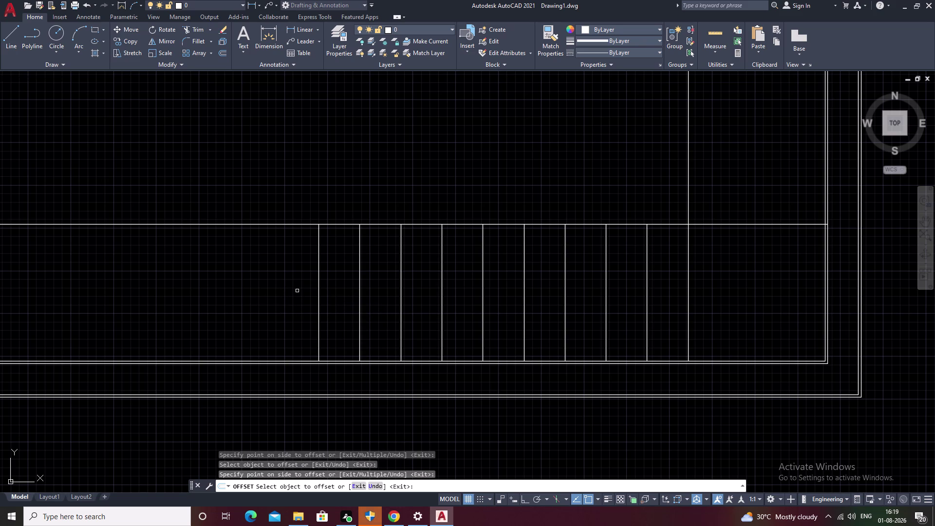
double_click(318, 289)
click(248, 296)
middle_drag(248, 297, 269, 296)
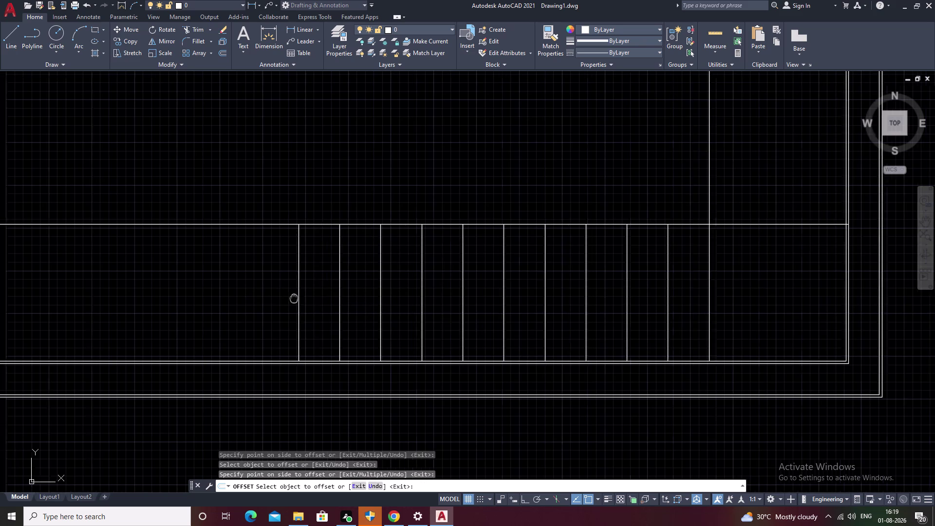
middle_drag(269, 296, 381, 304)
click(412, 297)
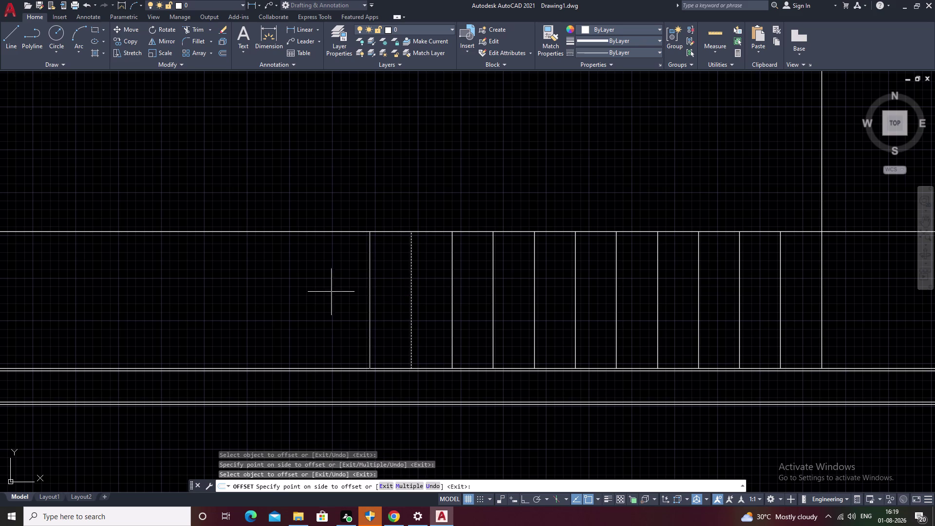
click(331, 291)
scroll(down, 3)
key(Escape)
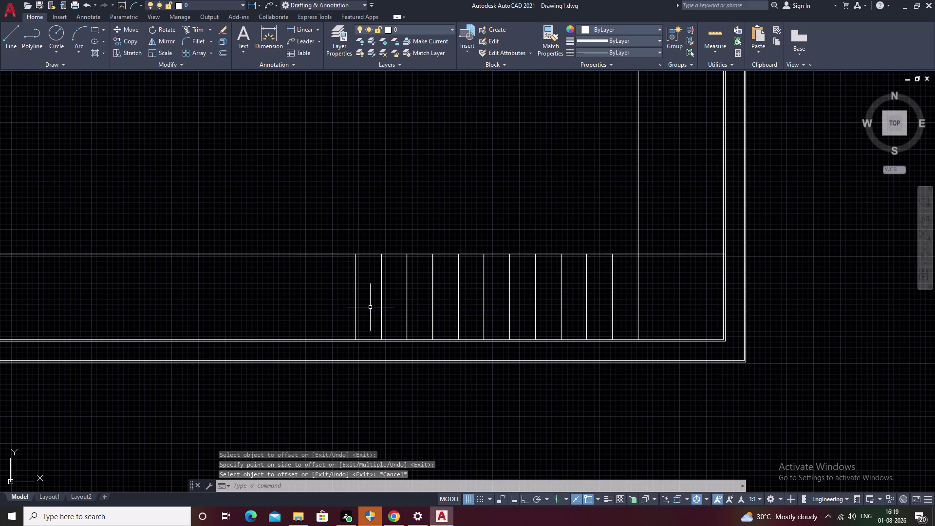
text(O)
key(space)
Create a vertical line 3' left of the leftmost tread line.
text(3)
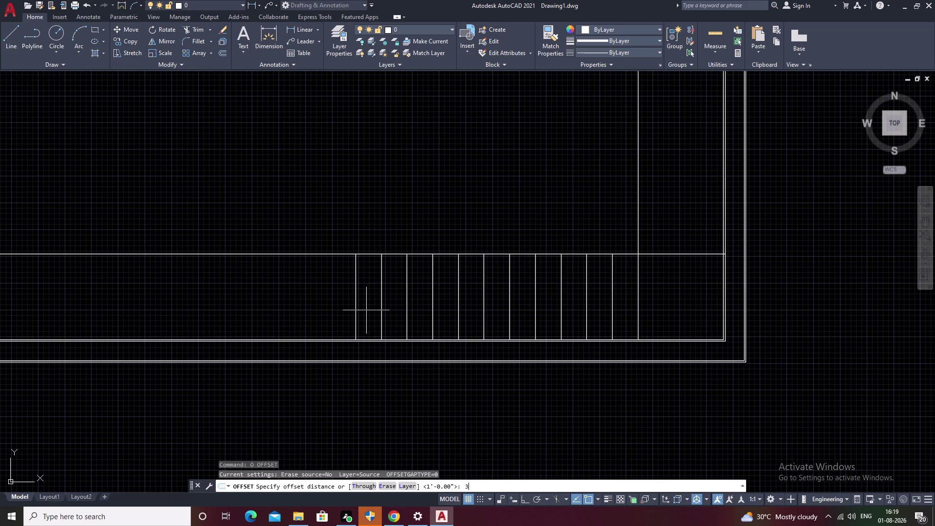
text(')
key(space)
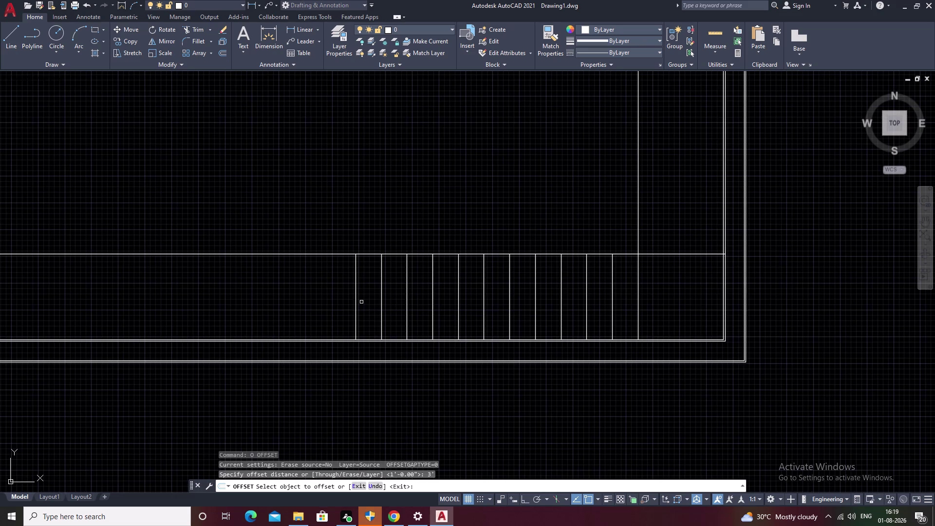
click(355, 299)
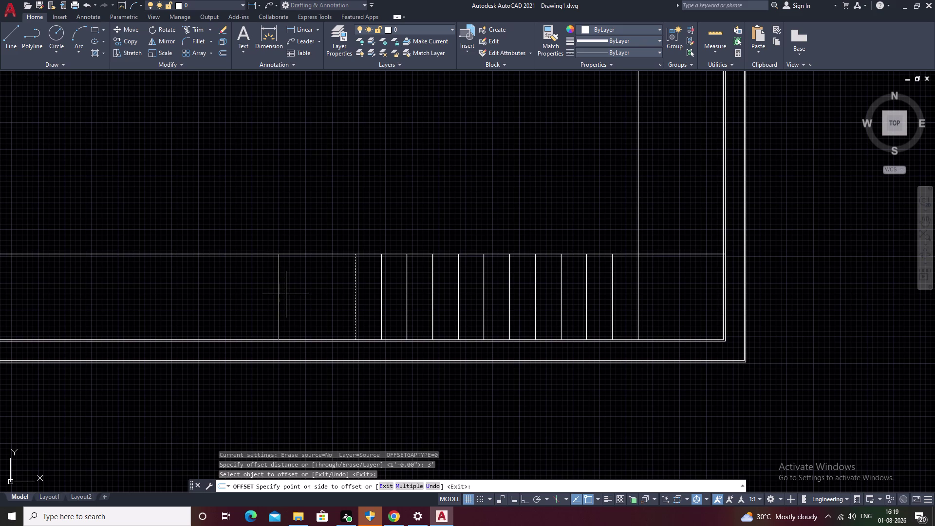
key(Escape)
key(space)
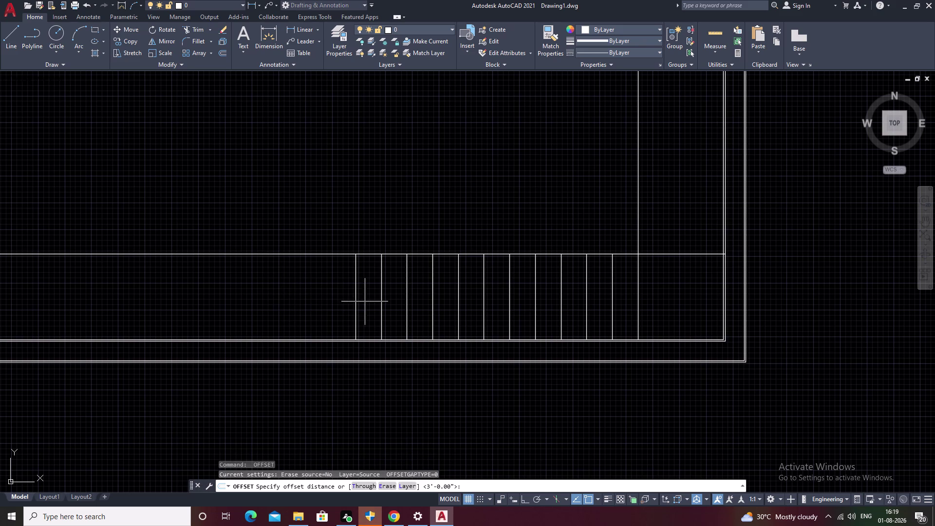
text(O)
key(space)
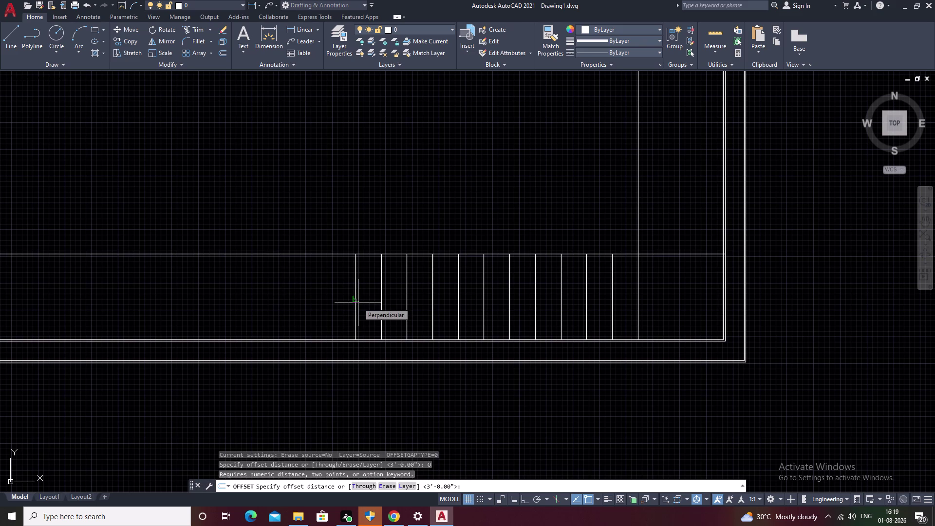
key(space)
click(356, 297)
click(241, 286)
click(241, 286)
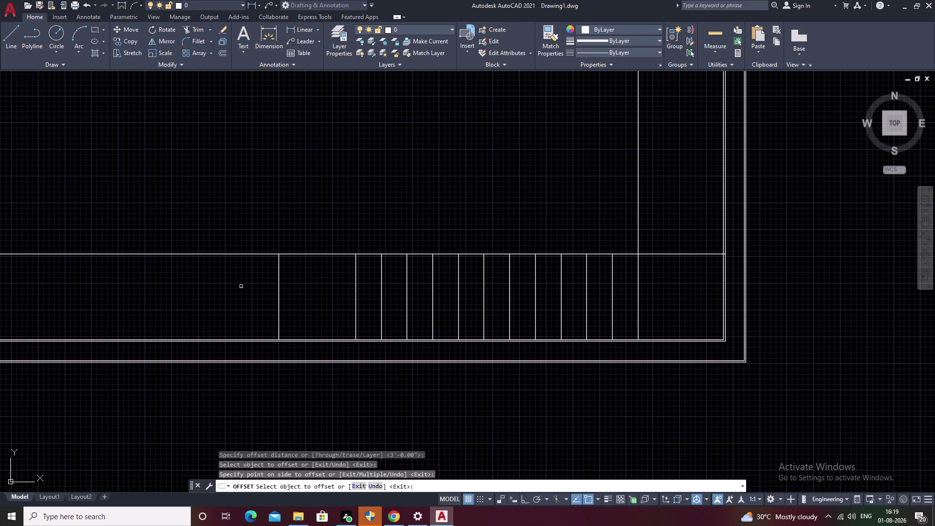
key(Escape)
Recenter the view on the new landing line and begin extending it.
middle_drag(556, 305, 491, 308)
scroll(up, 3)
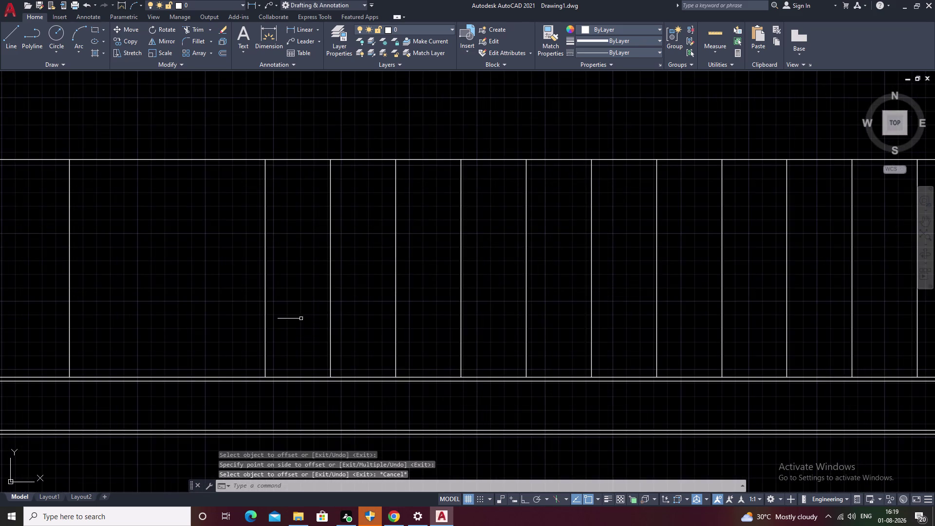
middle_drag(298, 318, 533, 271)
text(EX)
key(space)
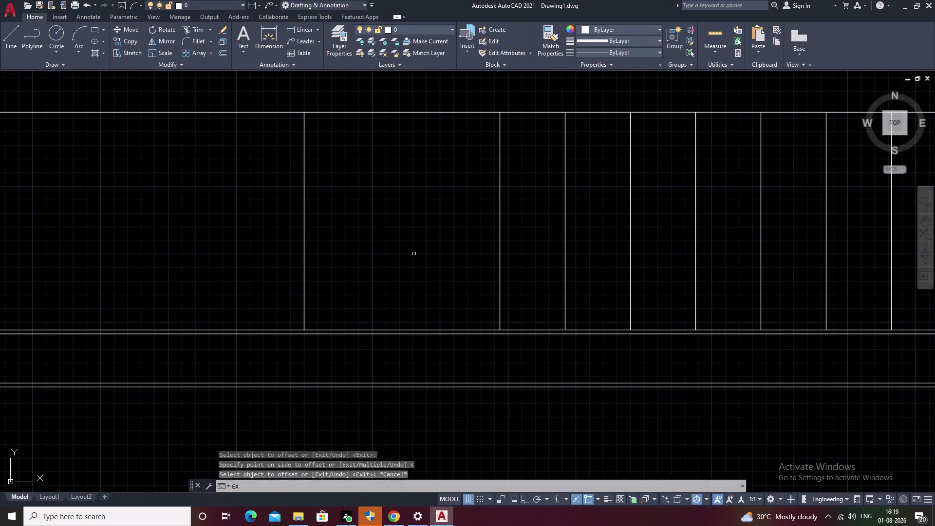
click(305, 238)
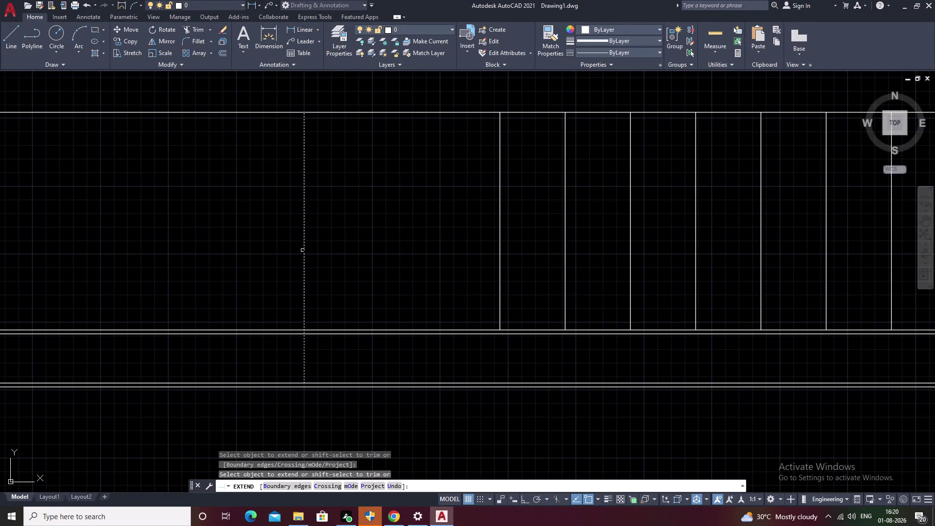
Extend the 3' landing line down to the outer wall line as boundary.
text(B)
key(space)
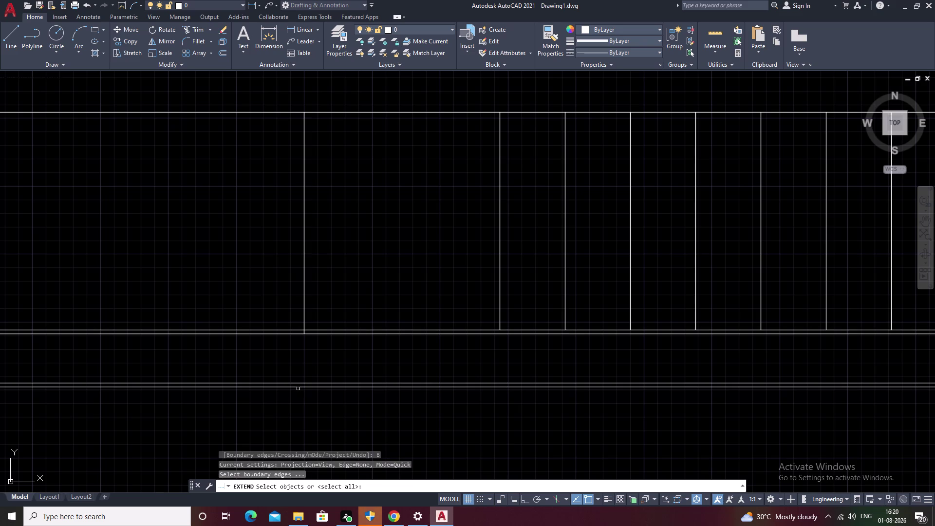
click(298, 387)
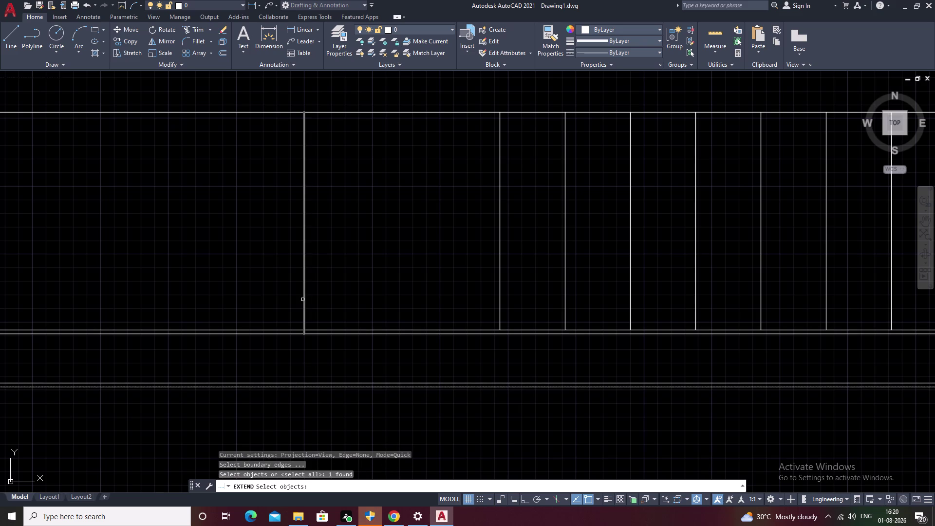
right_click(315, 295)
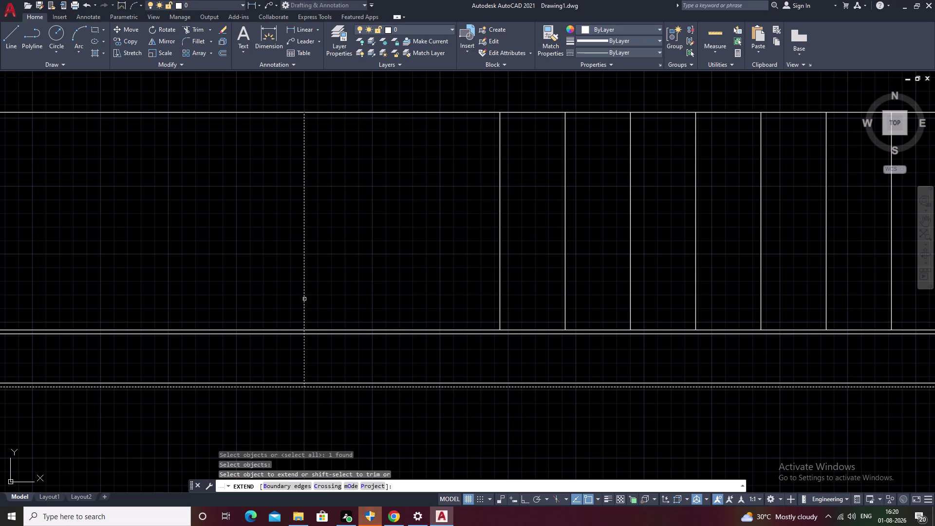
click(304, 299)
key(Escape)
key(Escape)
scroll(down, 3)
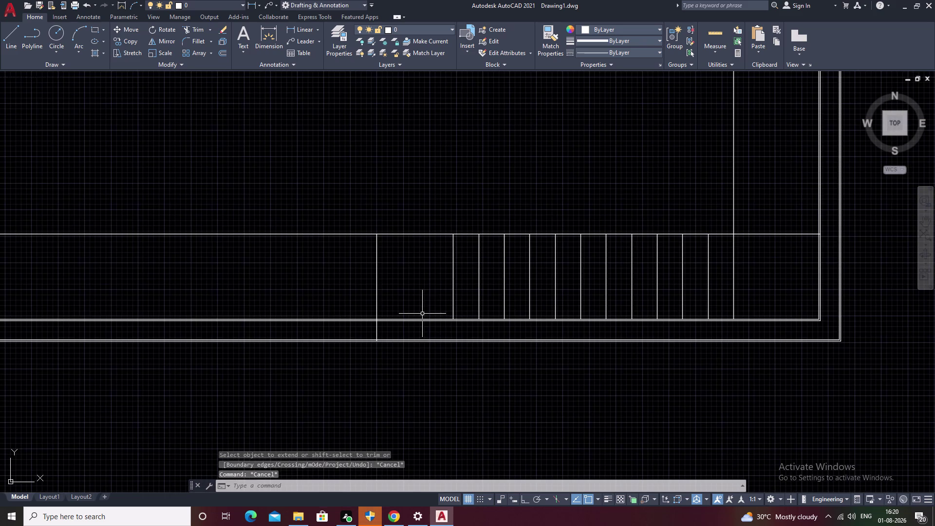
key(Escape)
Fence-trim the overshooting line ends around the landing and review the plan.
text(TR)
key(space)
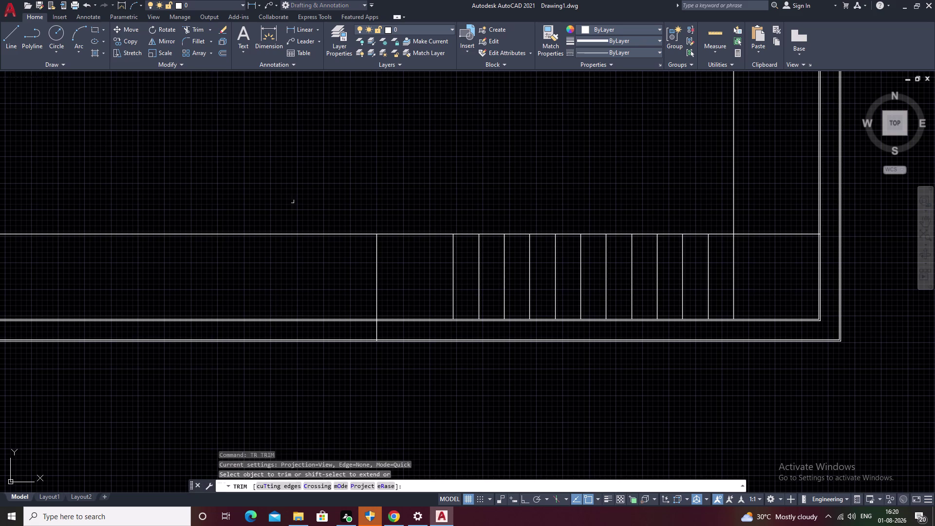
drag(296, 172, 259, 374)
scroll(down, 3)
middle_drag(477, 363, 466, 409)
key(Escape)
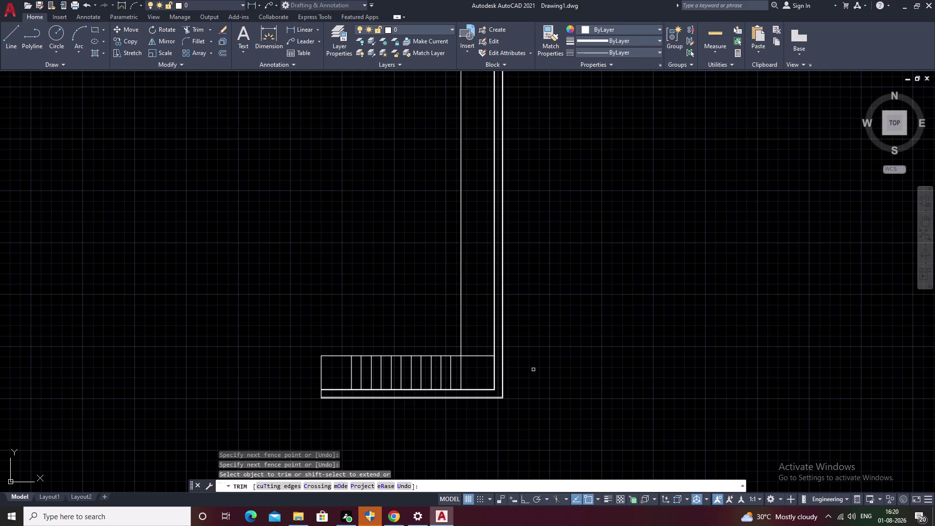
middle_drag(467, 352, 435, 378)
scroll(up, 3)
middle_drag(462, 378, 499, 339)
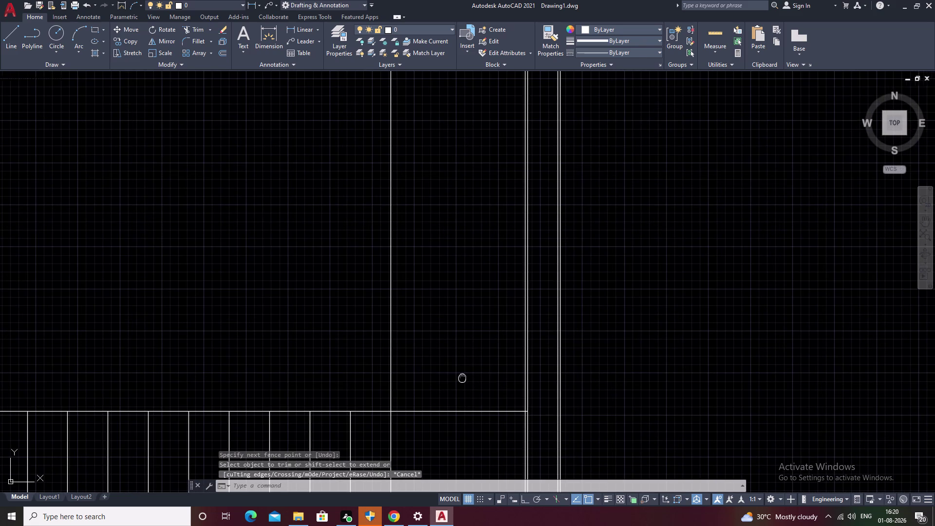
middle_drag(499, 338, 501, 337)
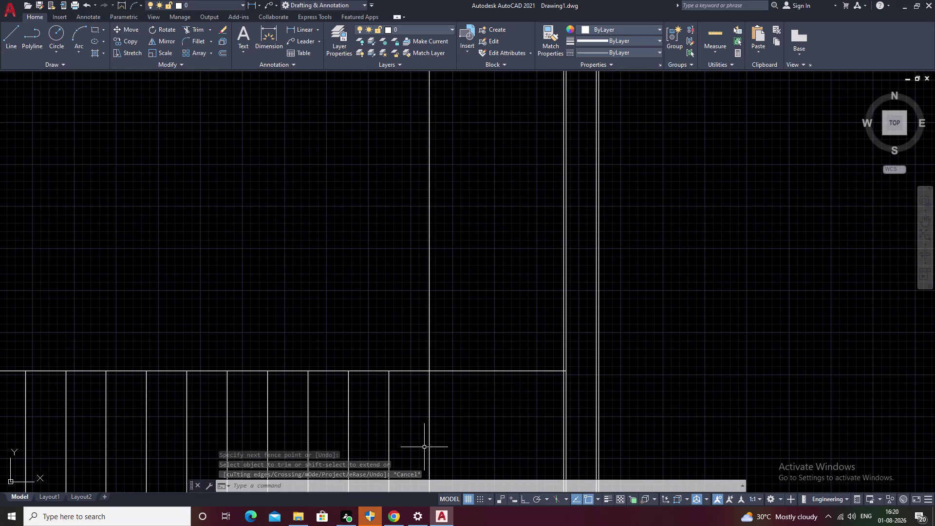
Begin a linear dimension near the end of the lower flight.
key(d)
text(LI)
key(space)
middle_drag(527, 467, 507, 295)
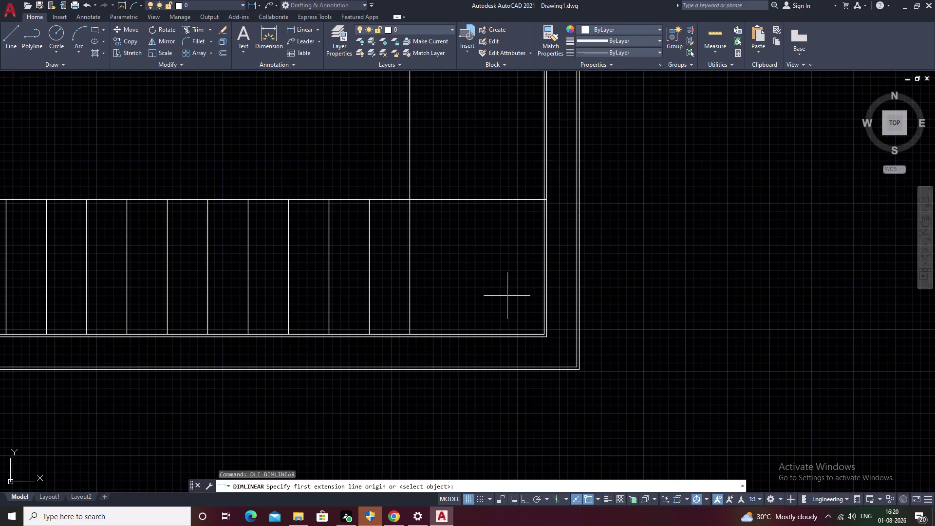
Dimension the landing vertically from the inner wall line to the top stair line (3'-4.00").
scroll(up, 3)
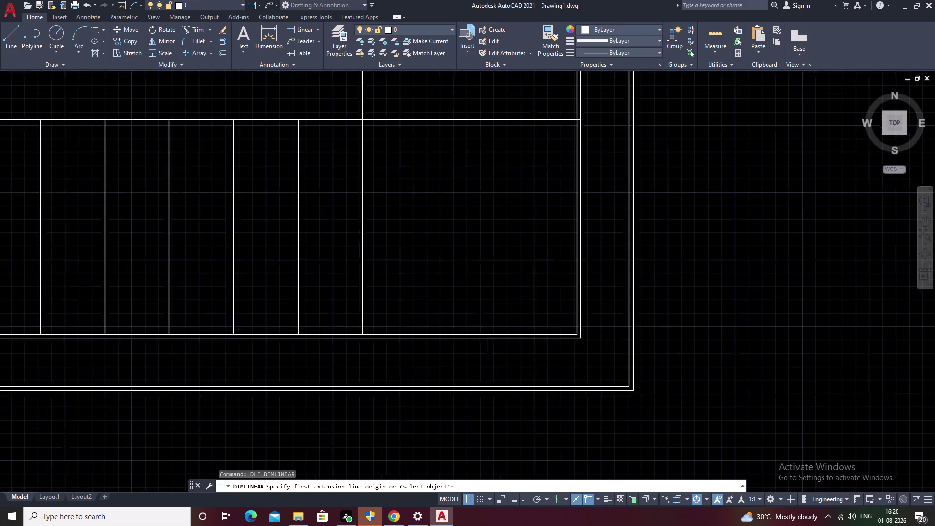
click(487, 334)
middle_drag(475, 183, 508, 261)
middle_drag(518, 171, 514, 252)
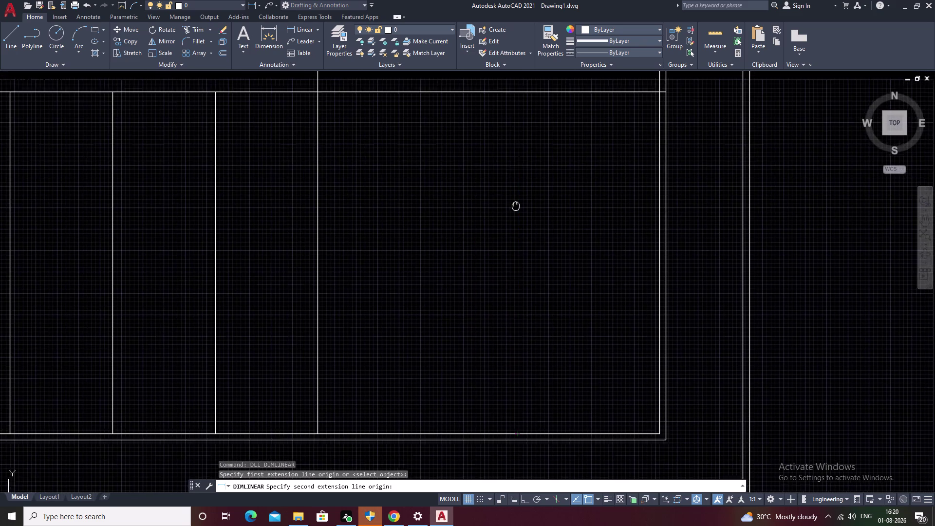
middle_drag(515, 252, 516, 285)
click(520, 183)
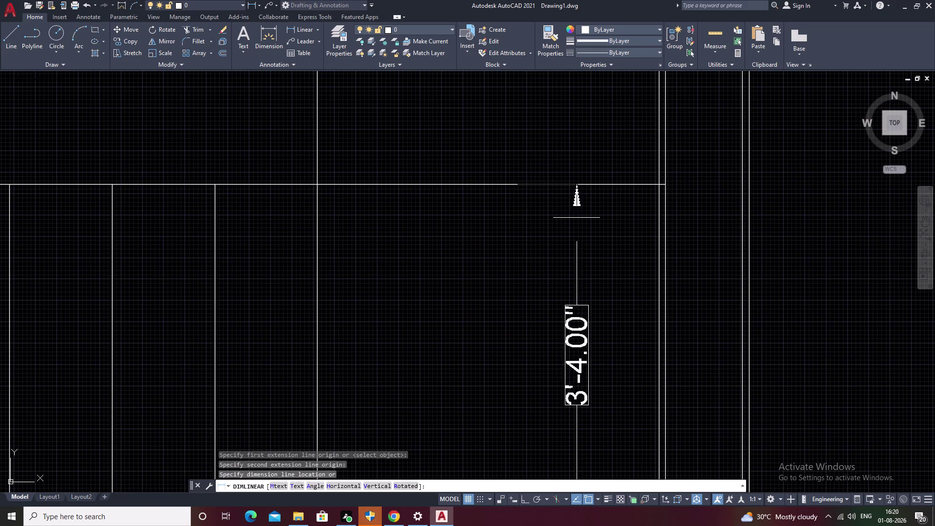
click(575, 217)
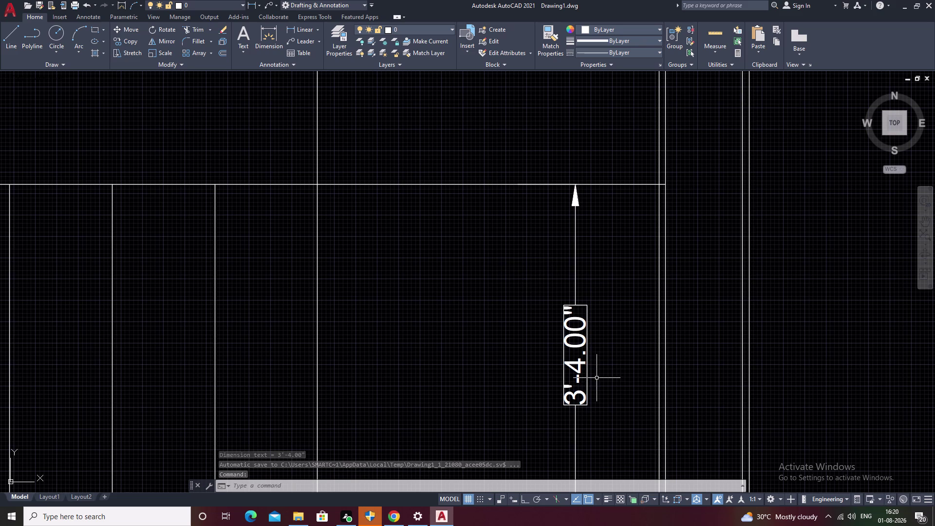
scroll(up, 3)
scroll(down, 3)
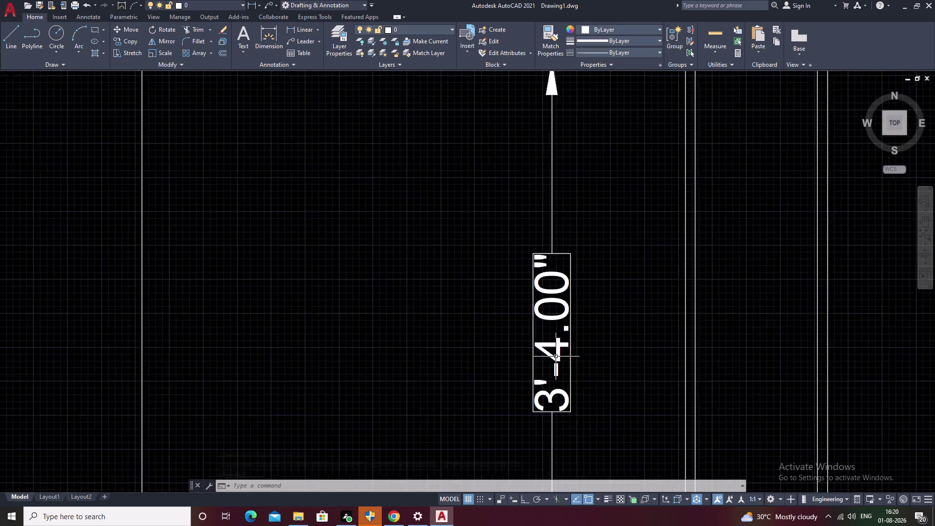
middle_drag(599, 355, 547, 380)
middle_drag(545, 213, 557, 295)
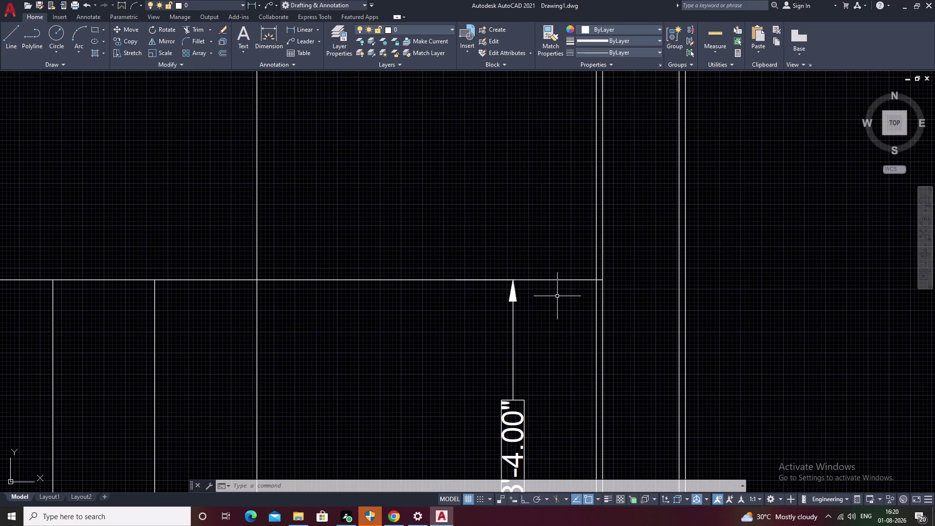
Offset the horizontal tread edge line 1' upward.
text(O)
key(space)
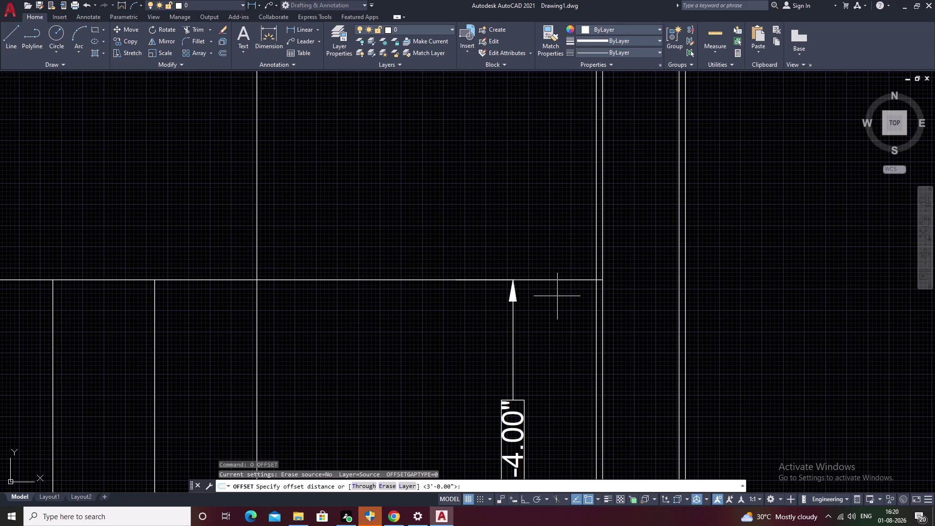
key(1)
text(')
key(space)
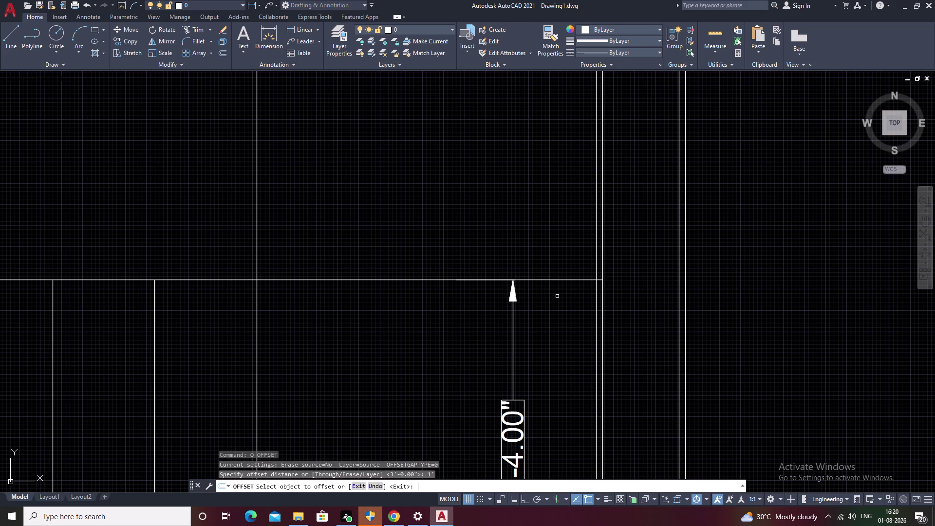
click(434, 279)
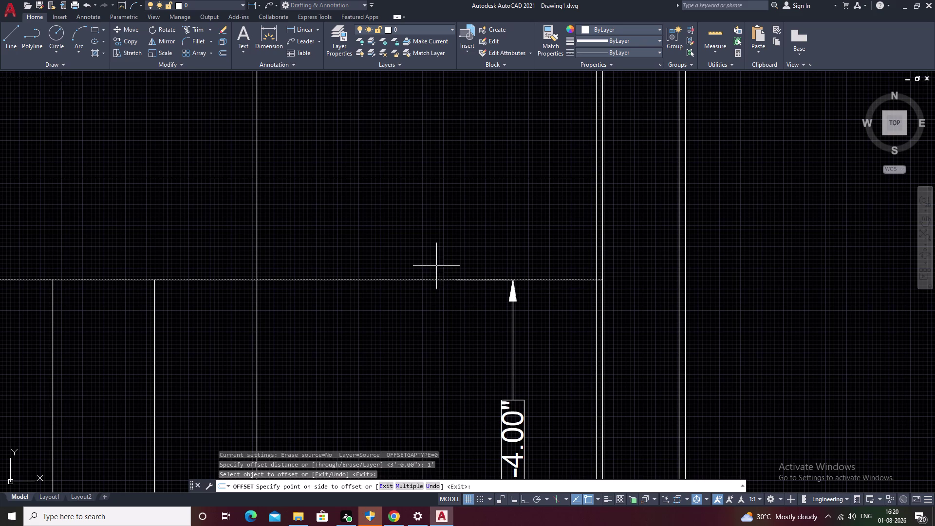
click(441, 222)
middle_drag(443, 226, 575, 287)
key(Escape)
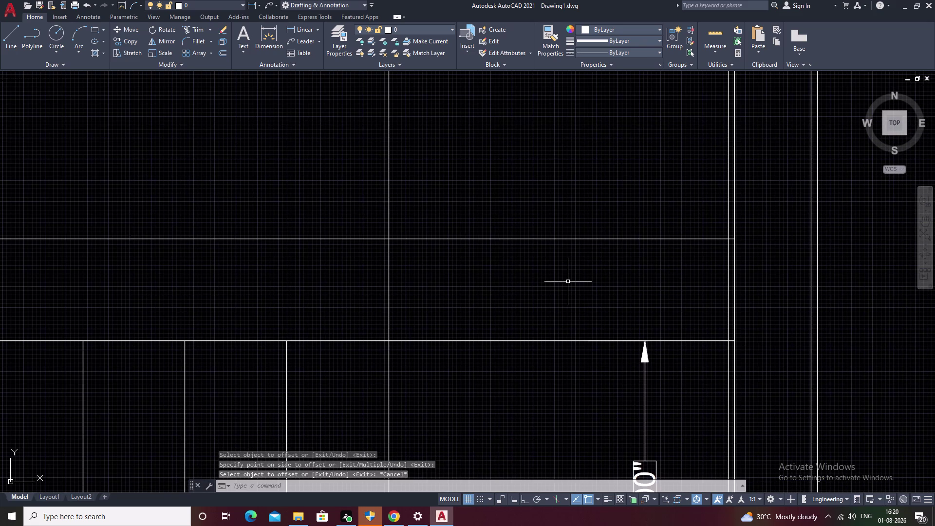
Fence-trim the new line's left portion, then cancel a repeat offset.
text(TR)
key(space)
drag(277, 190, 200, 288)
key(Escape)
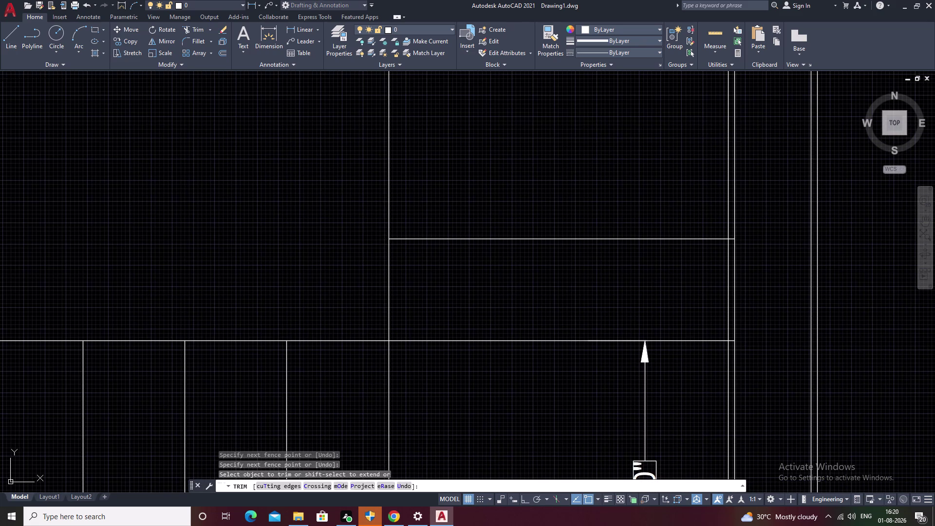
key(Escape)
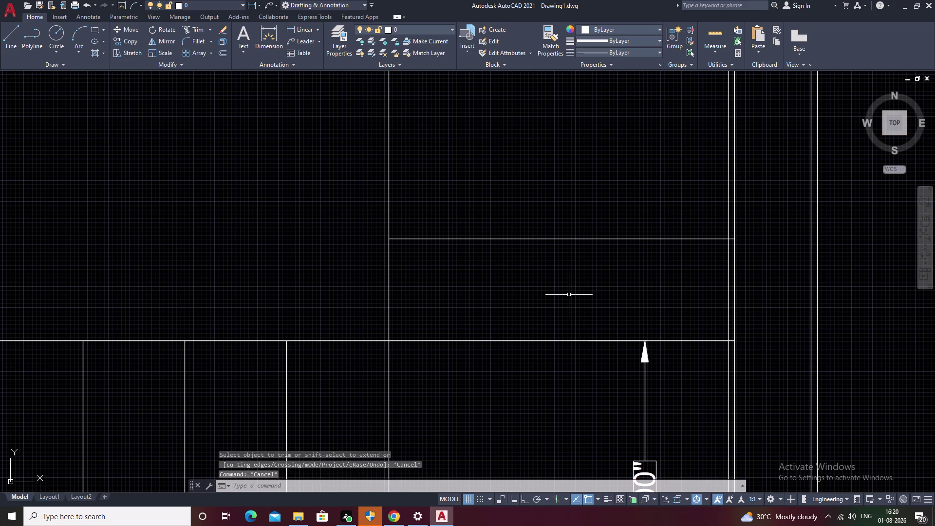
text(O)
key(space)
key(1)
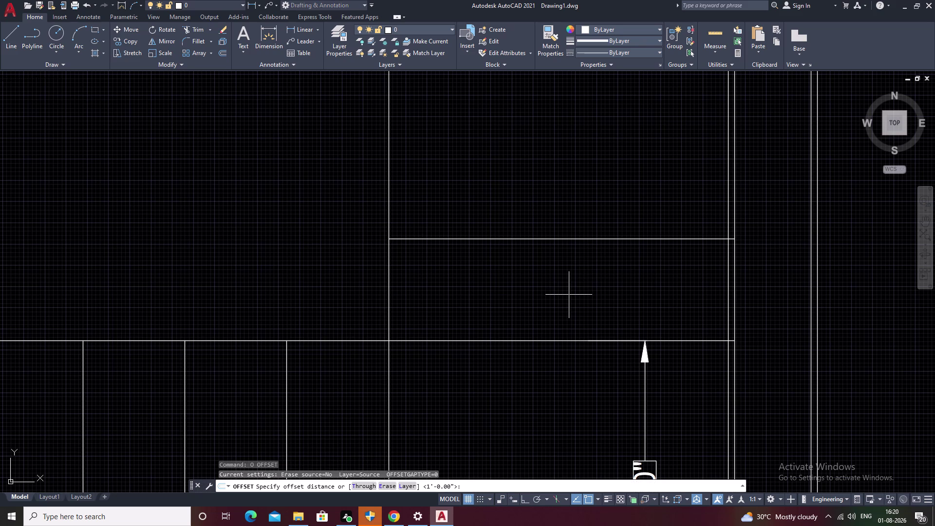
key(Escape)
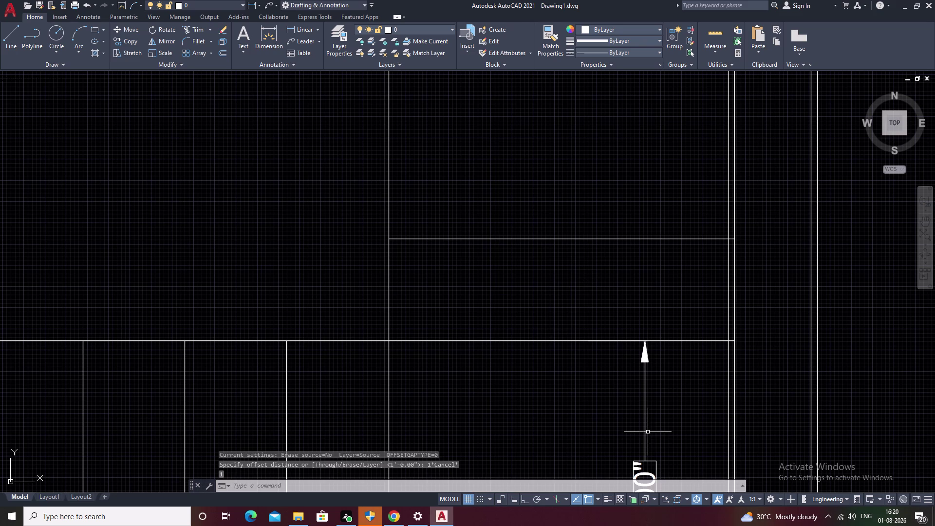
Bring the 3'-4.00" landing dimension into view and select it.
middle_drag(648, 431, 665, 188)
scroll(up, 3)
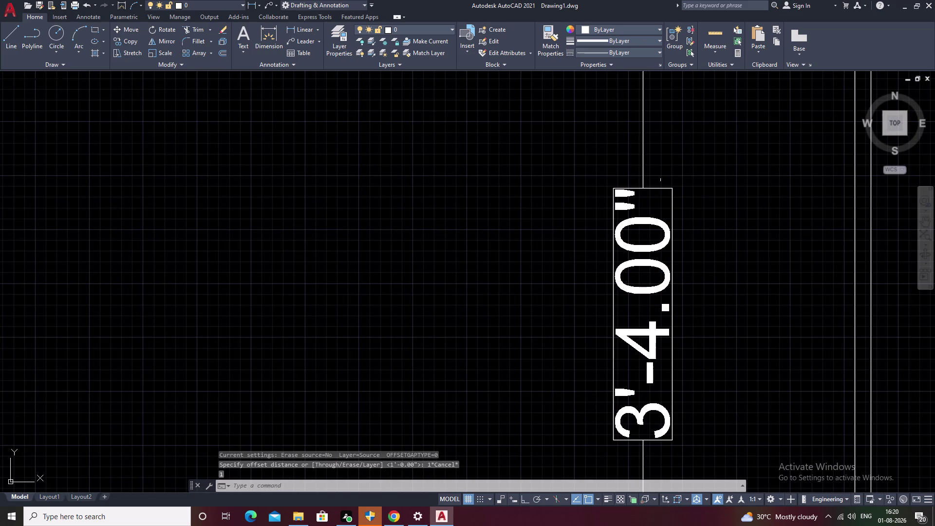
key(Escape)
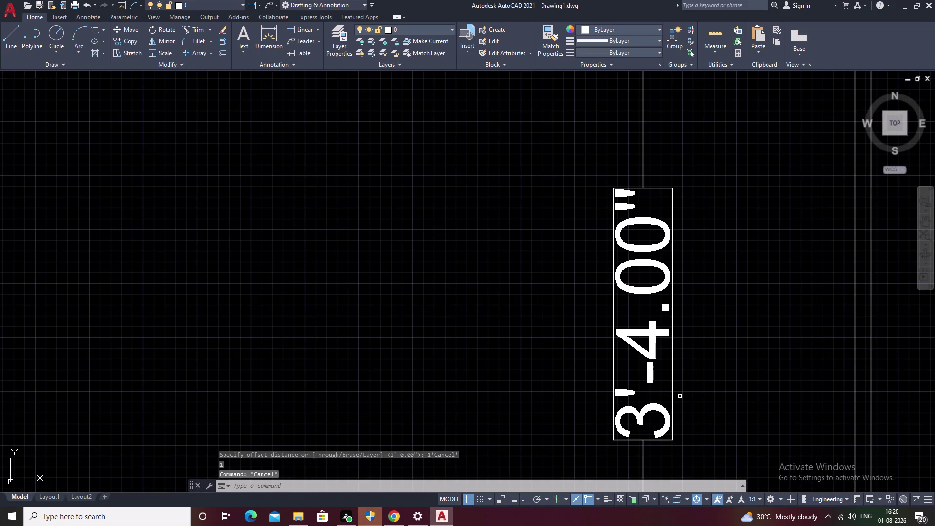
click(671, 369)
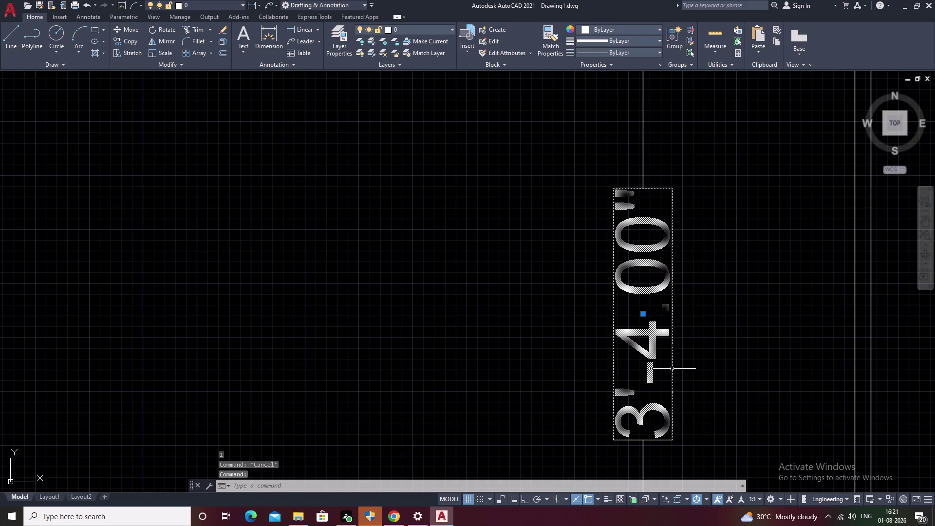
double_click(671, 369)
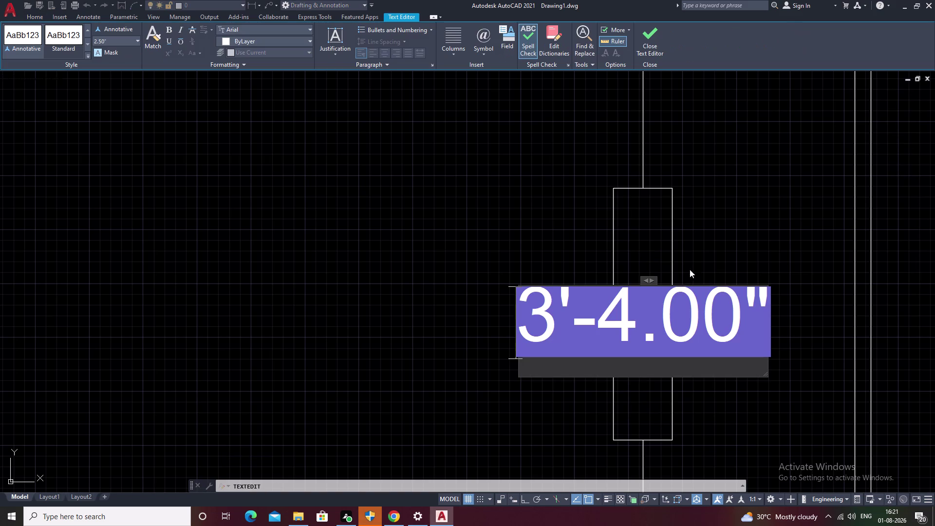
double_click(643, 45)
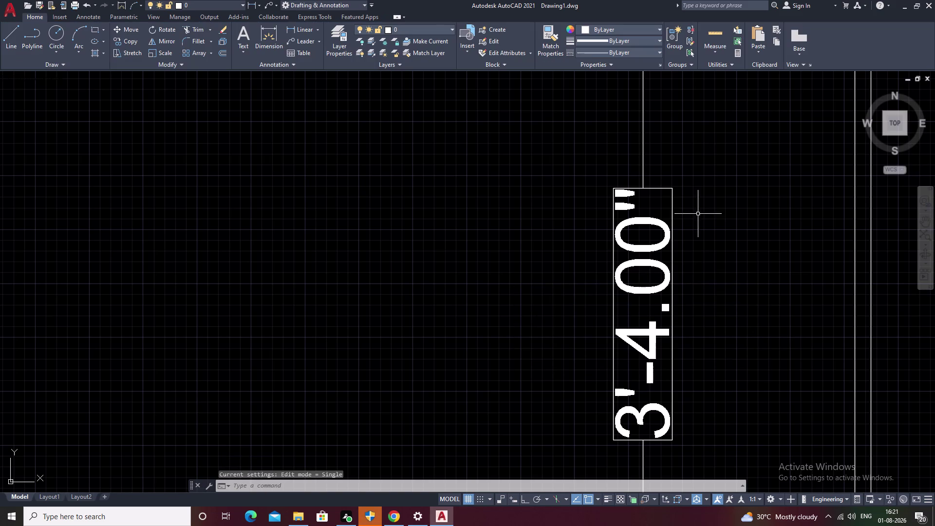
scroll(down, 3)
scroll(down, 3)
middle_drag(744, 363, 732, 360)
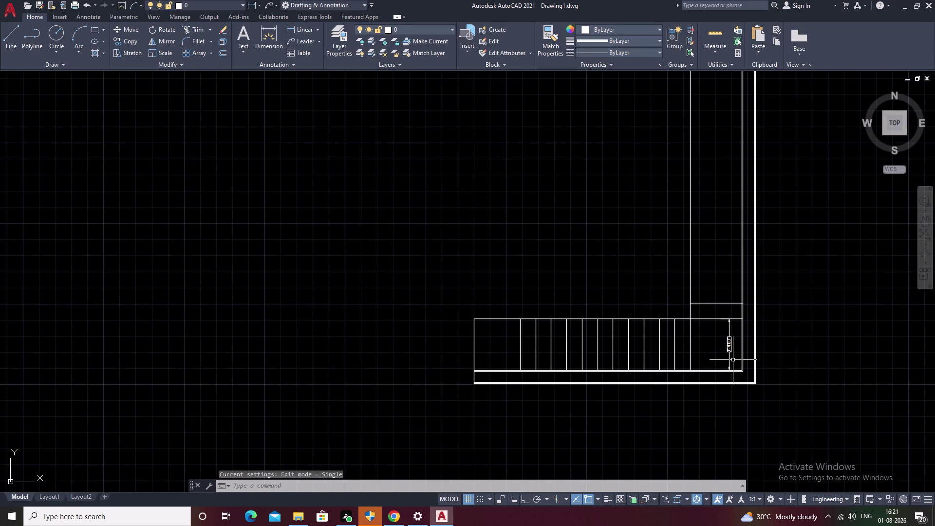
key(d)
key(Return)
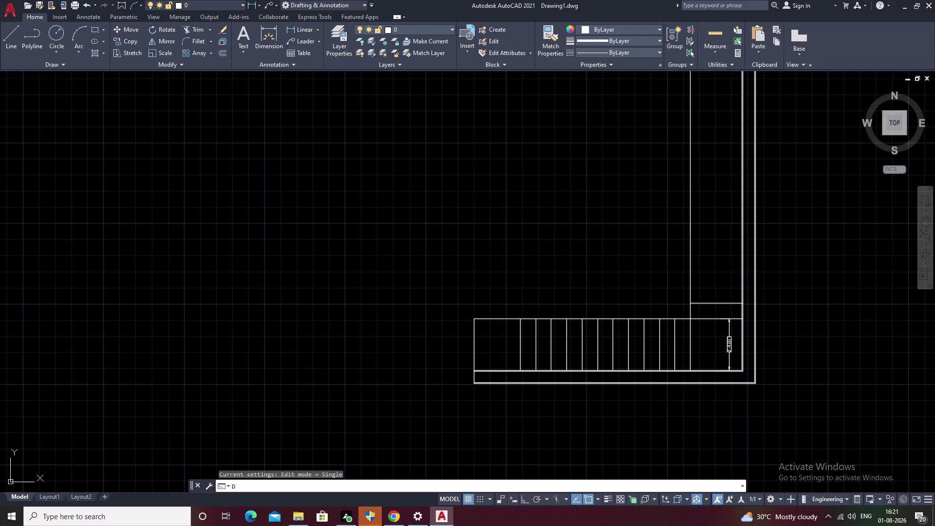
click(581, 239)
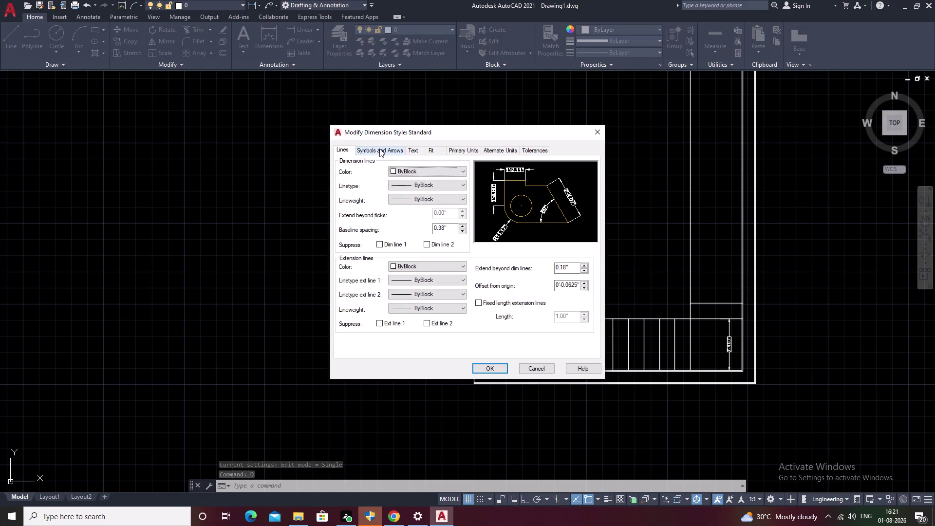
Set Standard's center marks to None and make Standard the current dimension style.
click(398, 152)
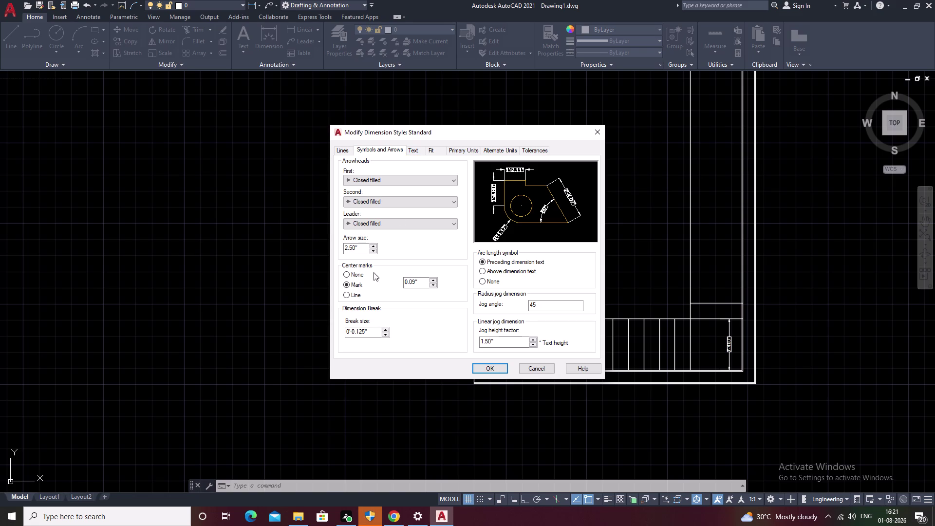
click(345, 275)
click(480, 369)
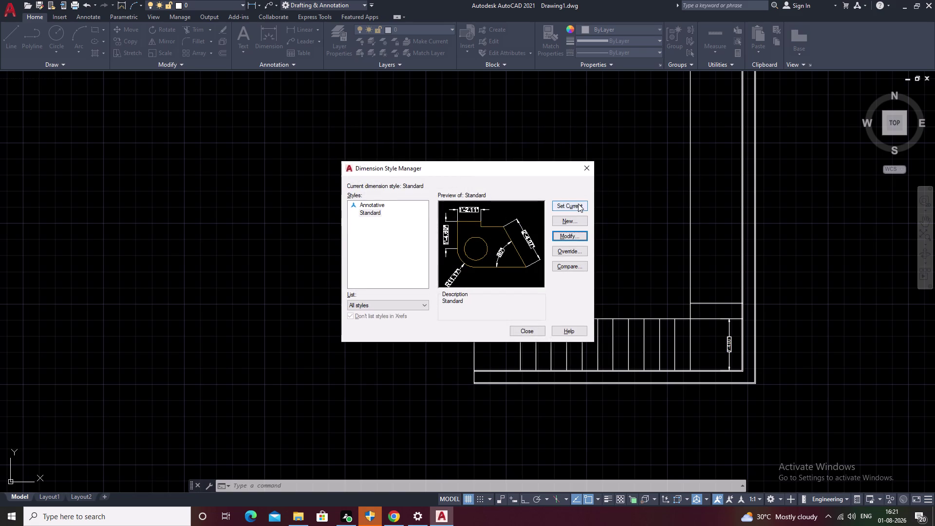
click(578, 203)
click(531, 329)
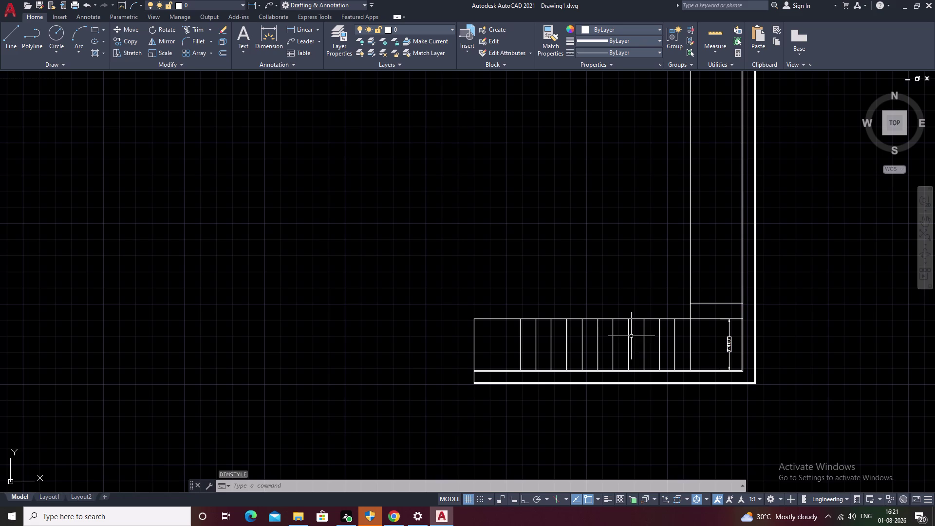
Add a 3' horizontal dimension from the outer left corner to the first tread line.
click(298, 30)
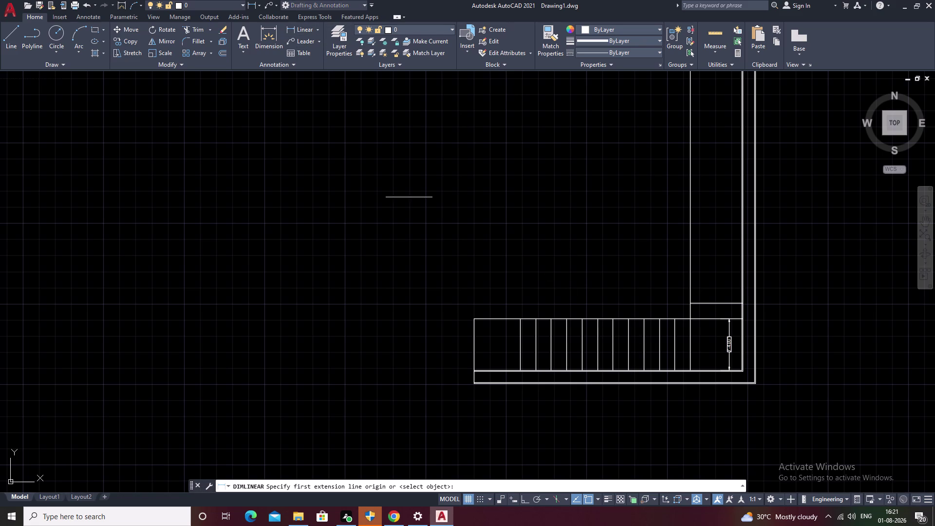
scroll(up, 3)
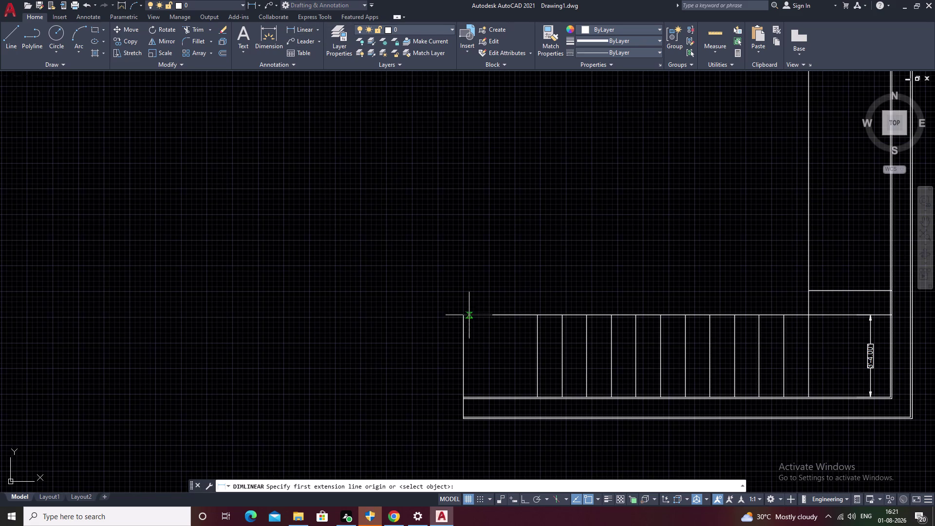
click(465, 317)
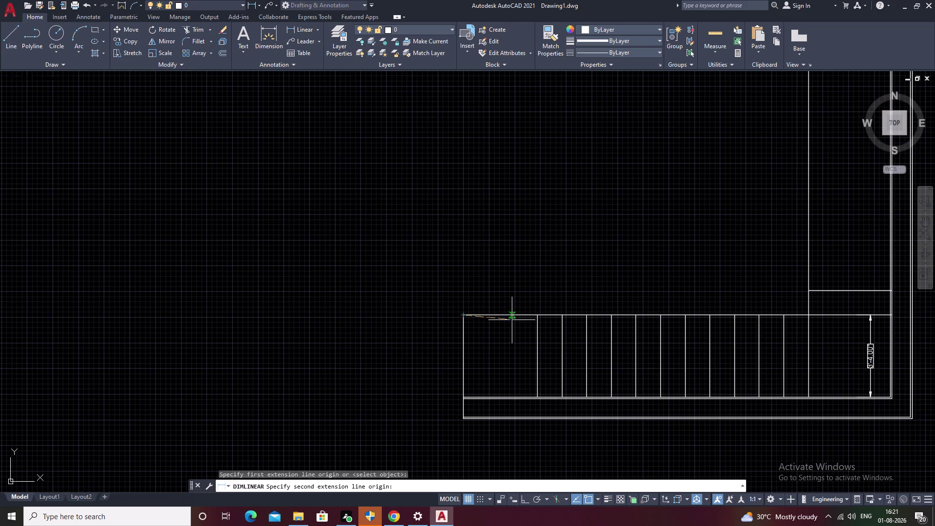
click(537, 316)
click(537, 302)
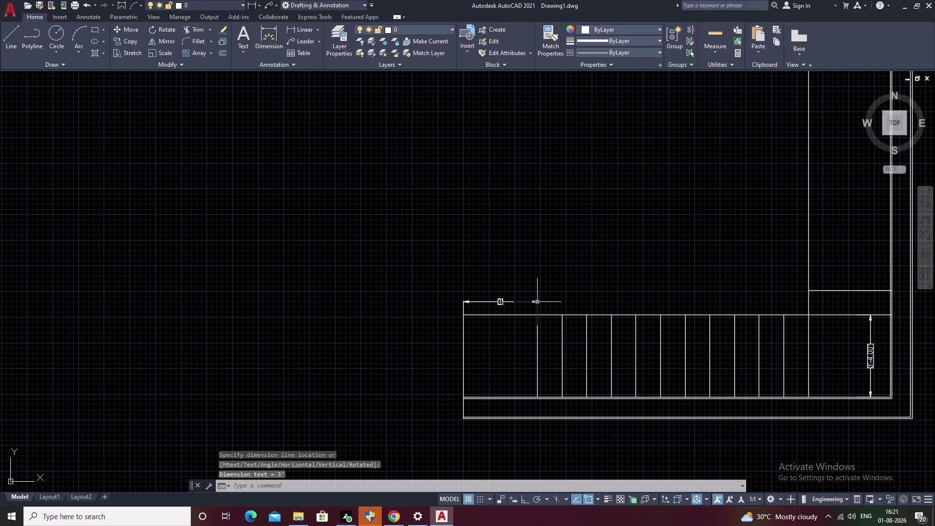
Reopen the Dimension Style Manager with the D alias.
scroll(up, 3)
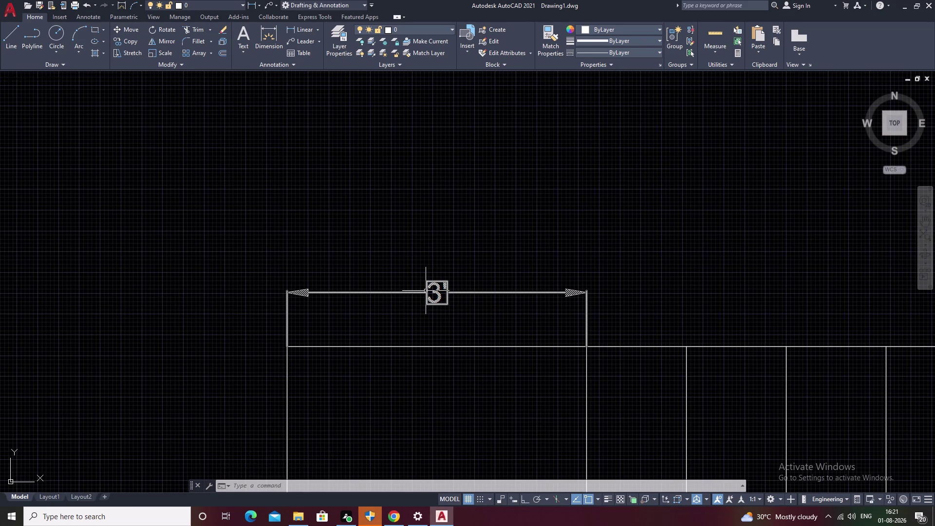
key(d)
key(Return)
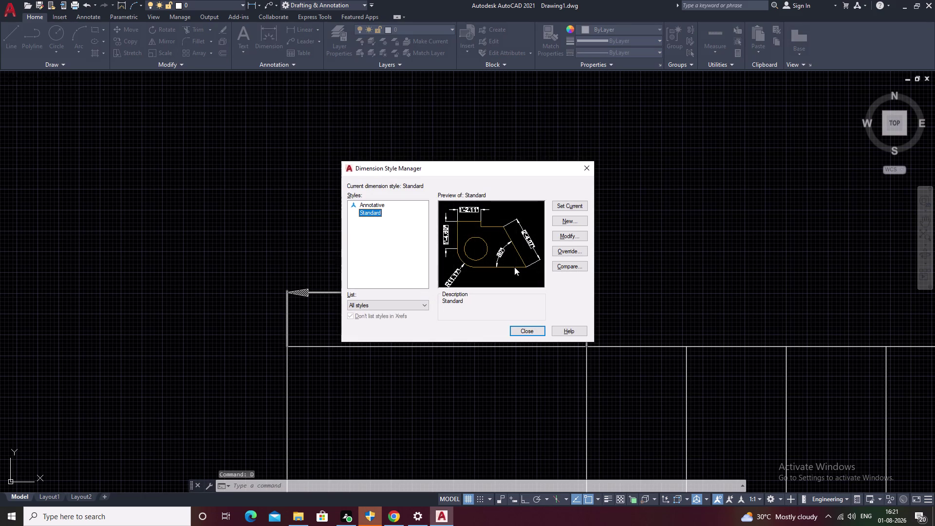
Set the Standard style's dimension line colour, linetype and lineweight to ByLayer, with baseline spacing 0.
click(561, 237)
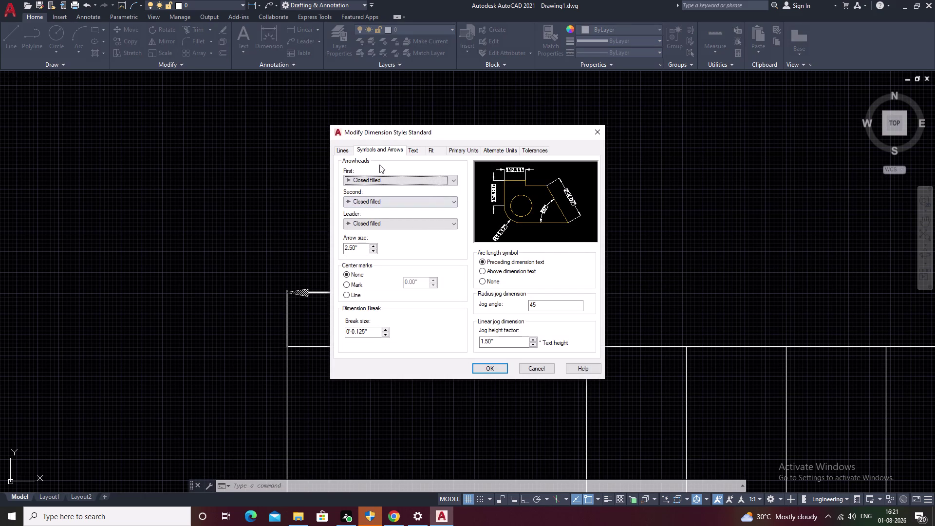
click(338, 154)
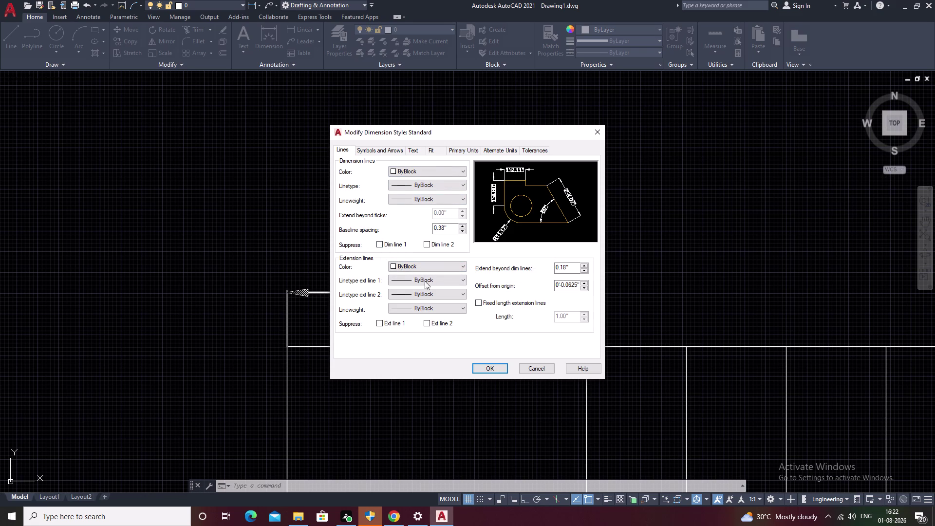
click(566, 191)
click(461, 171)
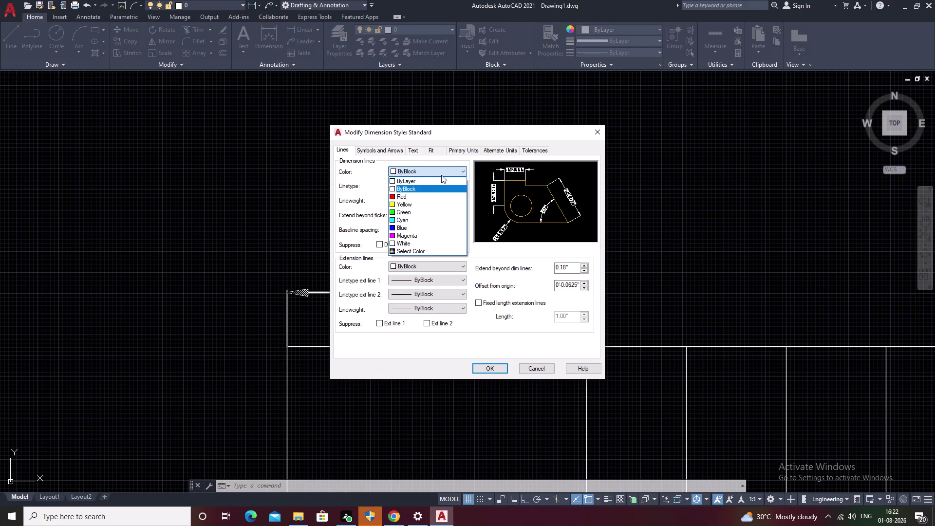
click(432, 183)
click(445, 184)
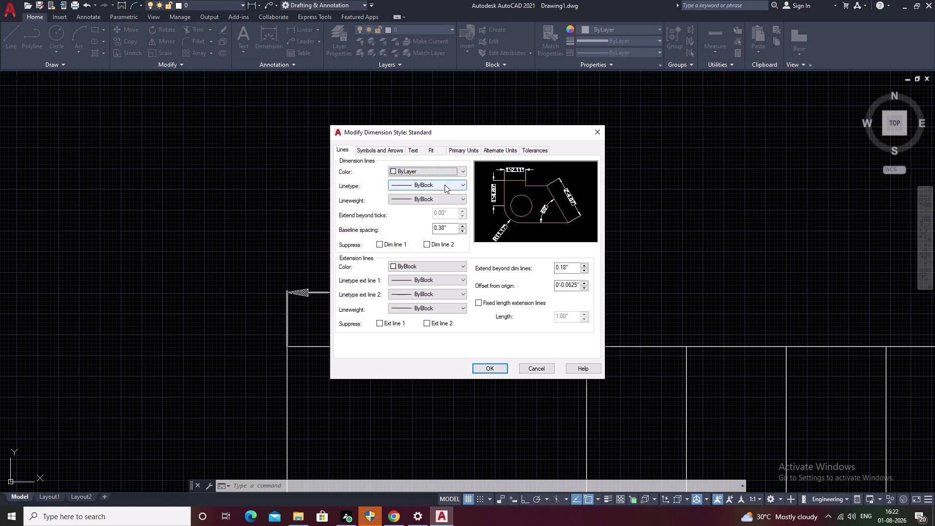
click(440, 195)
click(454, 197)
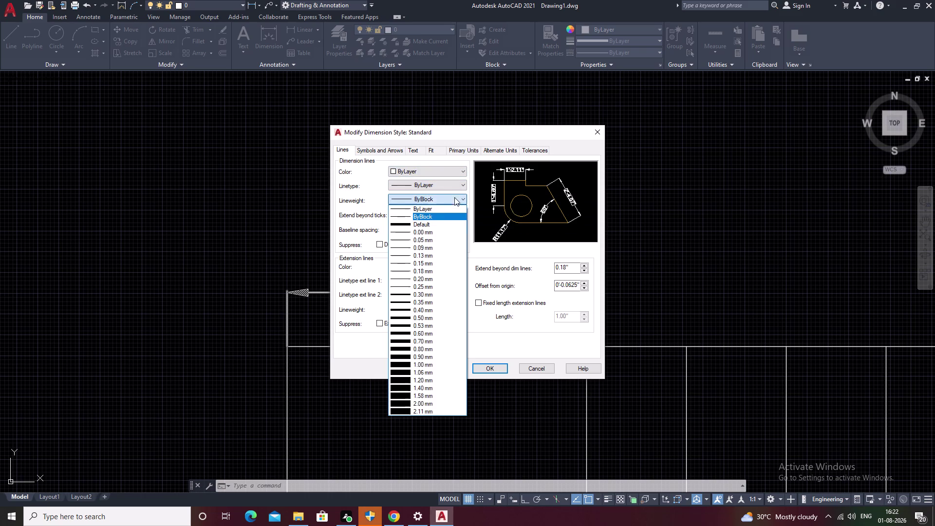
click(440, 207)
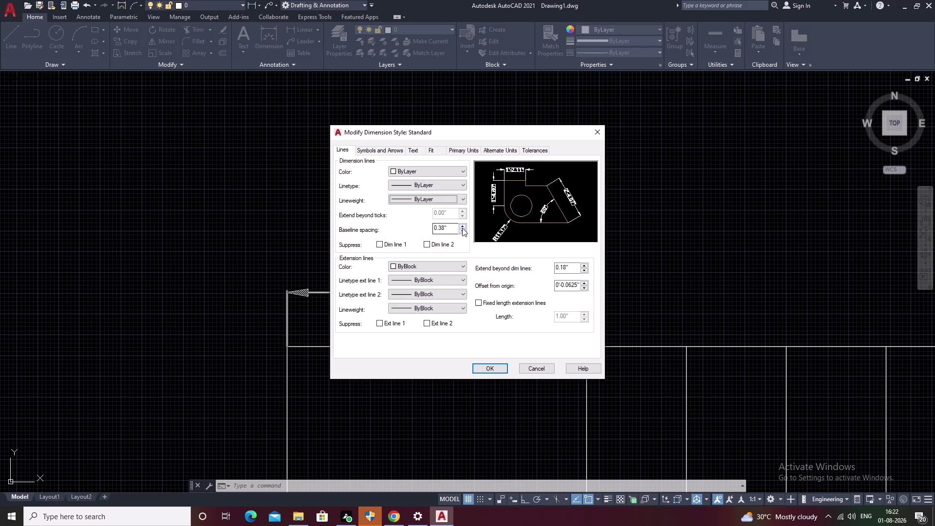
click(462, 231)
click(462, 231)
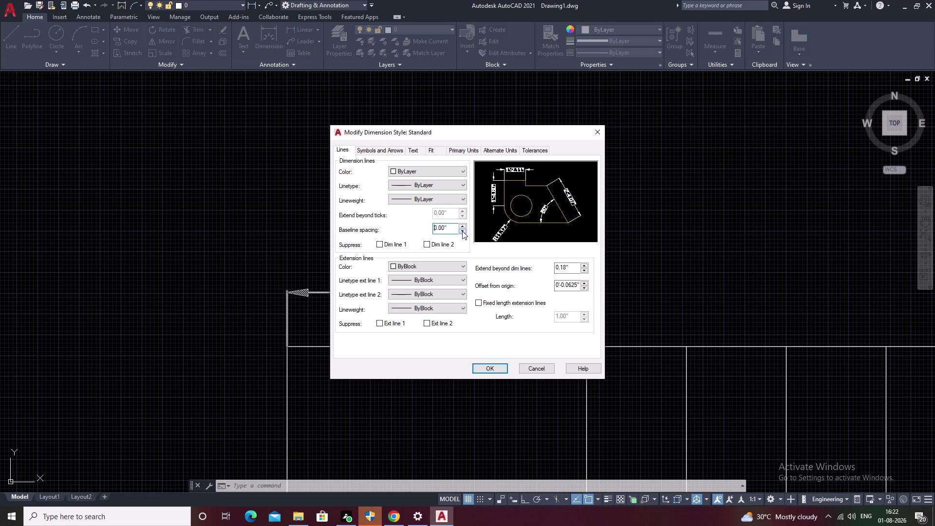
Set extension line colour, first linetype and lineweight to ByLayer, with zero offset and extension.
click(441, 267)
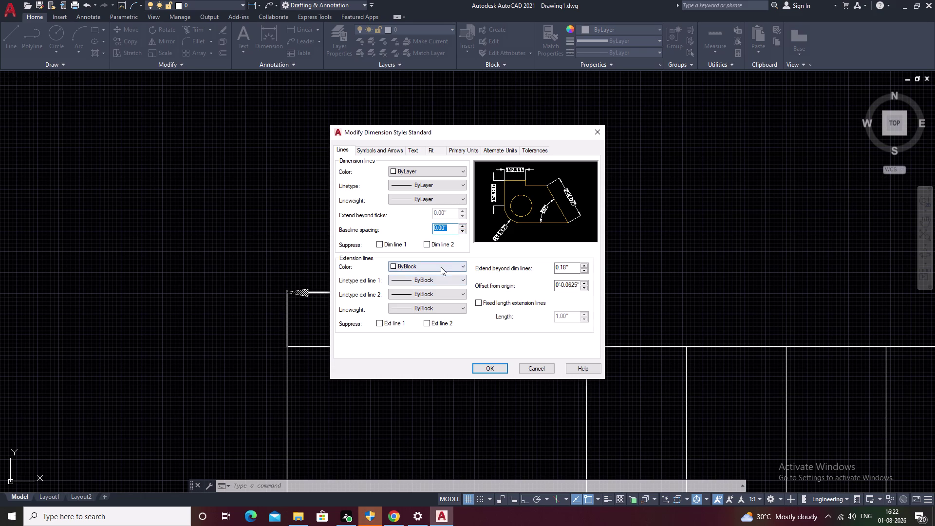
click(426, 276)
click(439, 281)
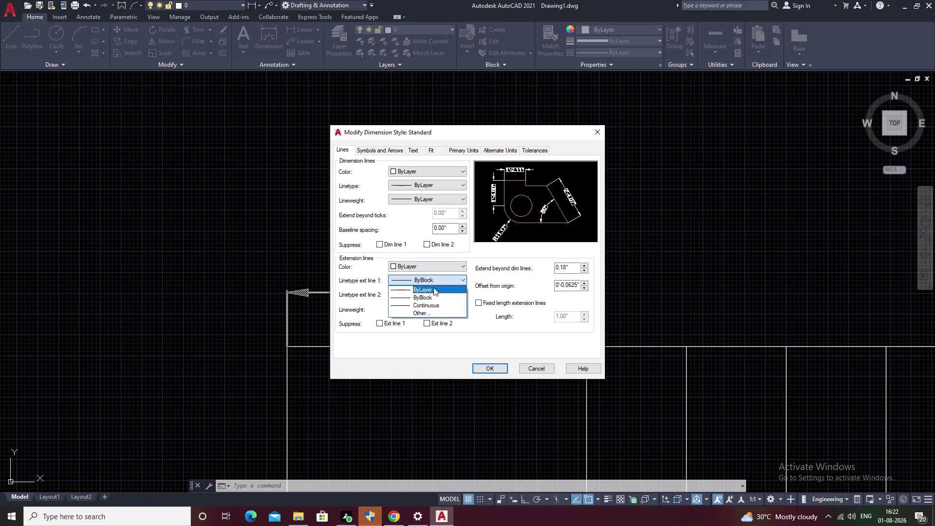
click(433, 287)
click(452, 292)
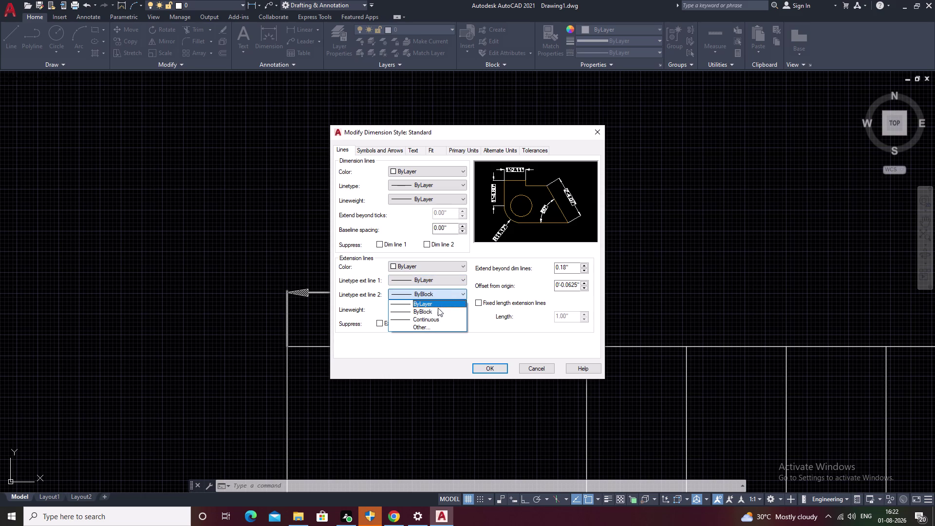
click(435, 310)
click(452, 310)
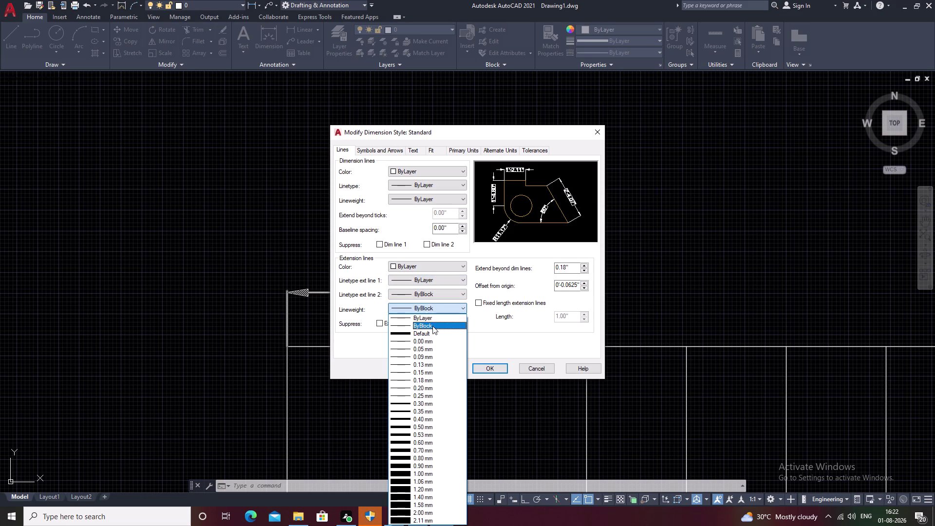
click(432, 318)
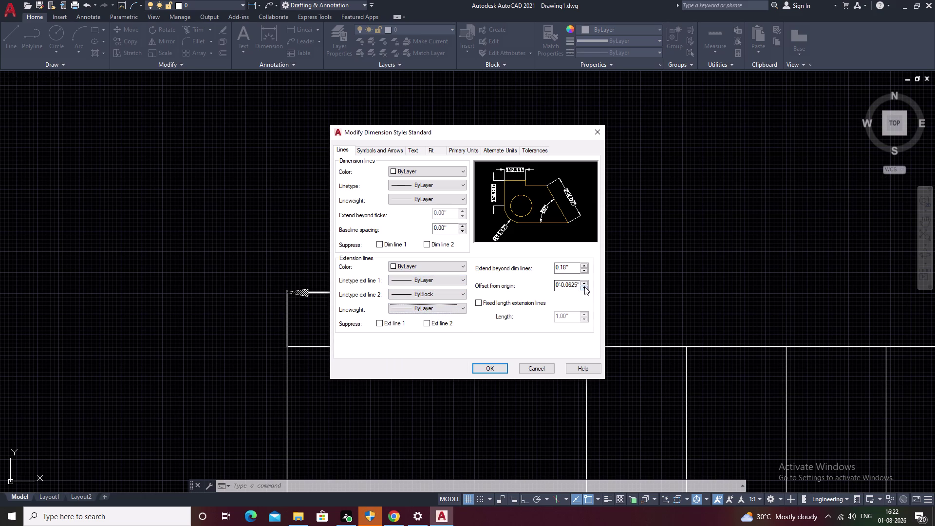
click(585, 286)
click(584, 286)
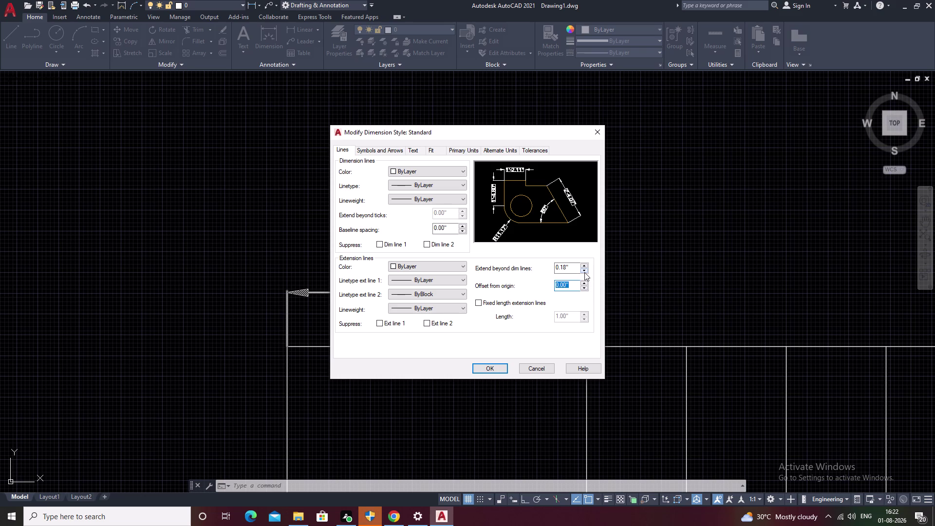
click(584, 272)
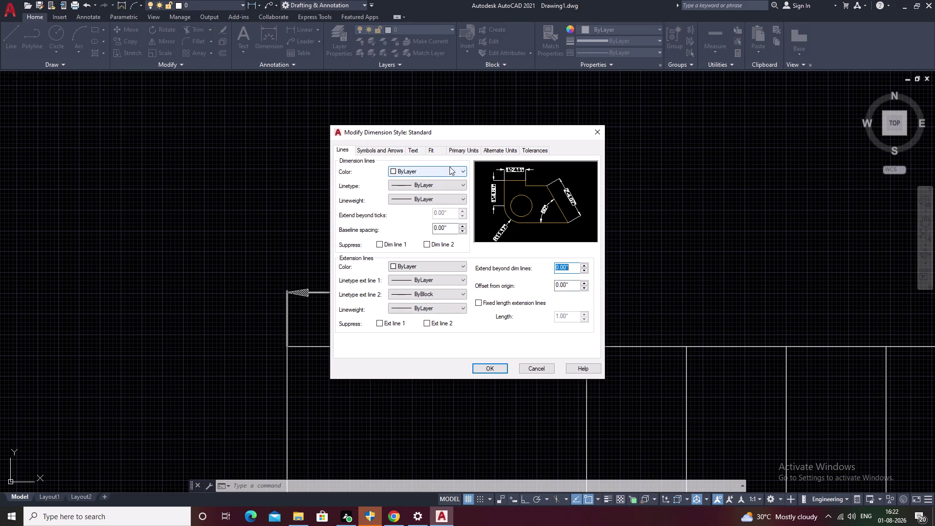
Review the Primary Units, Alternate Units, Tolerances and Fit settings, then save the style changes.
click(530, 151)
click(504, 151)
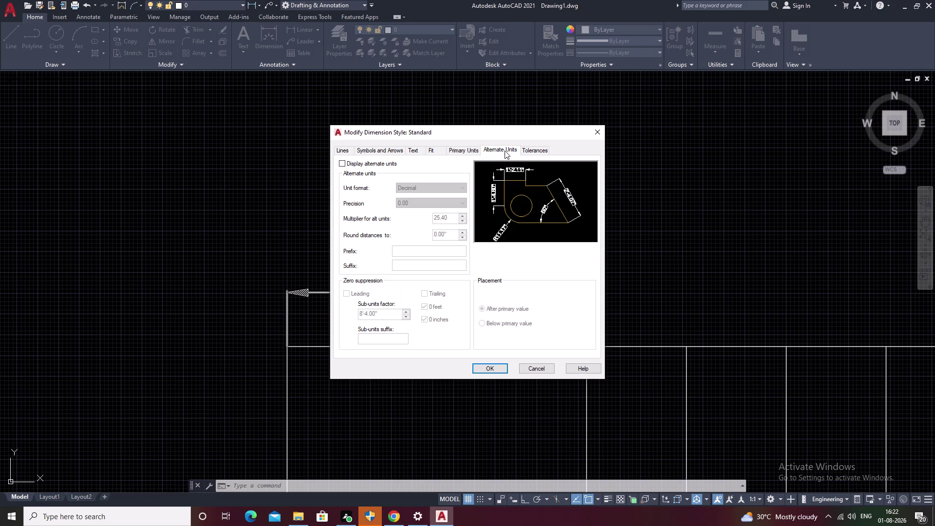
click(470, 147)
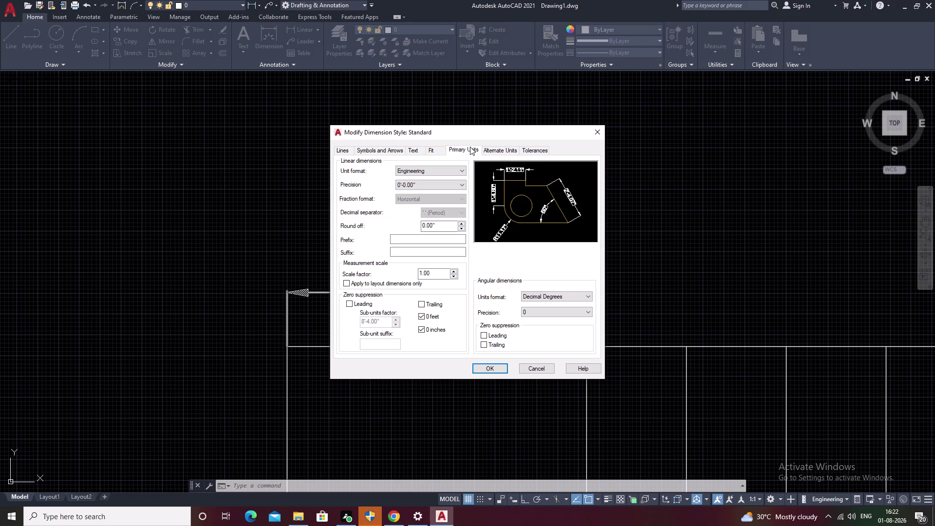
click(489, 150)
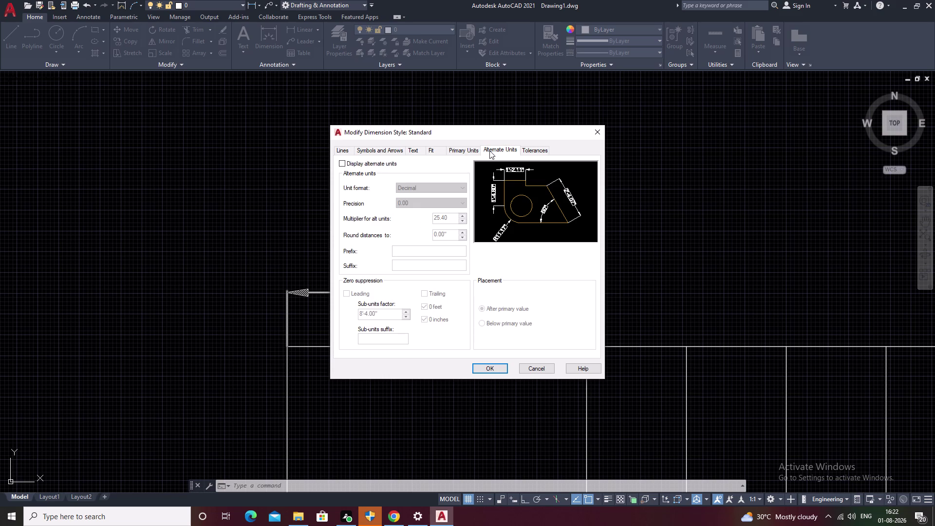
click(533, 153)
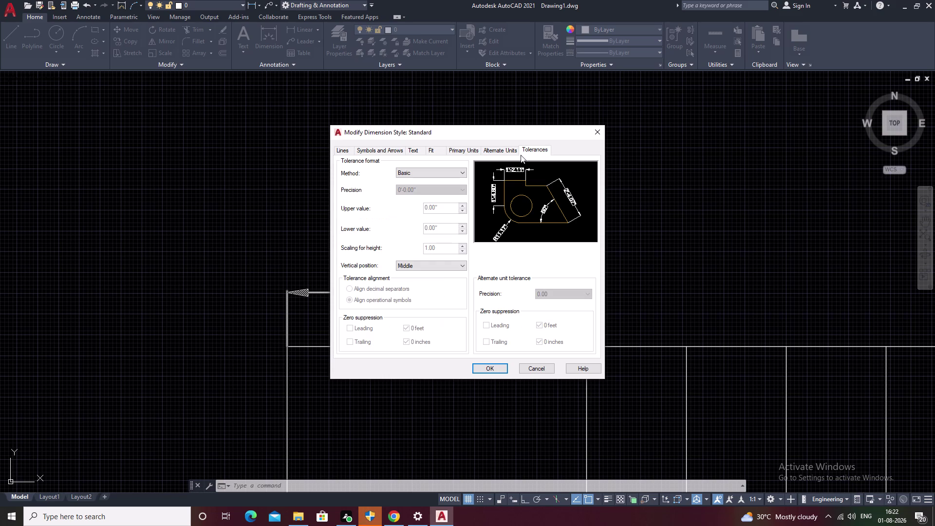
click(439, 151)
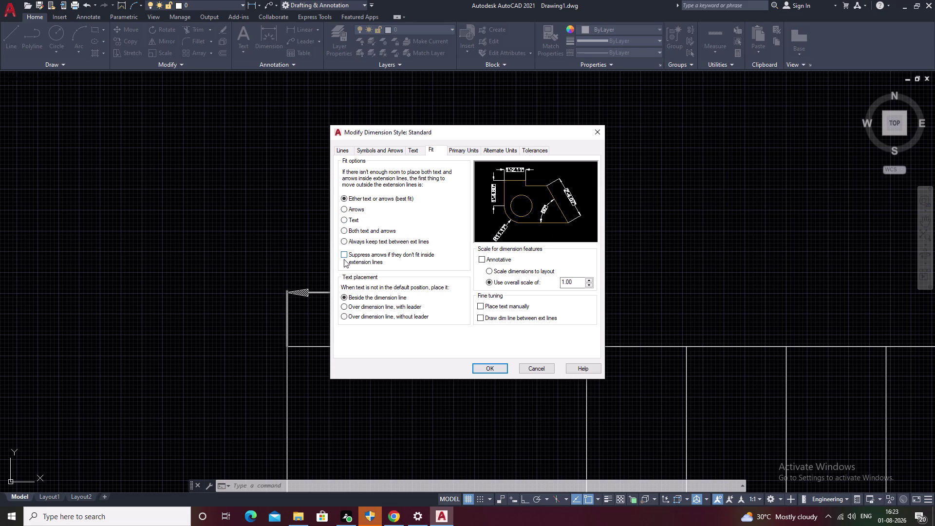
click(348, 151)
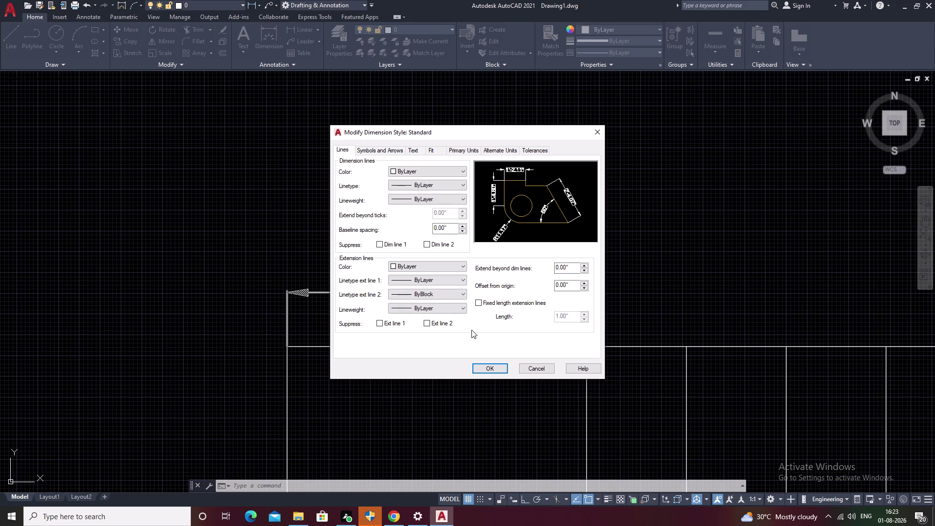
click(488, 367)
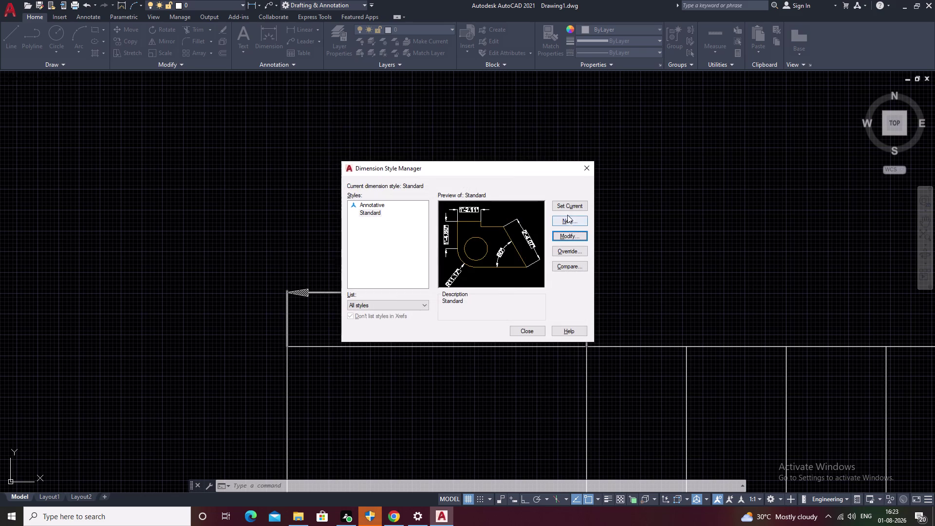
Close the Dimension Style Manager and zoom out to view the whole staircase plan.
click(571, 204)
click(534, 330)
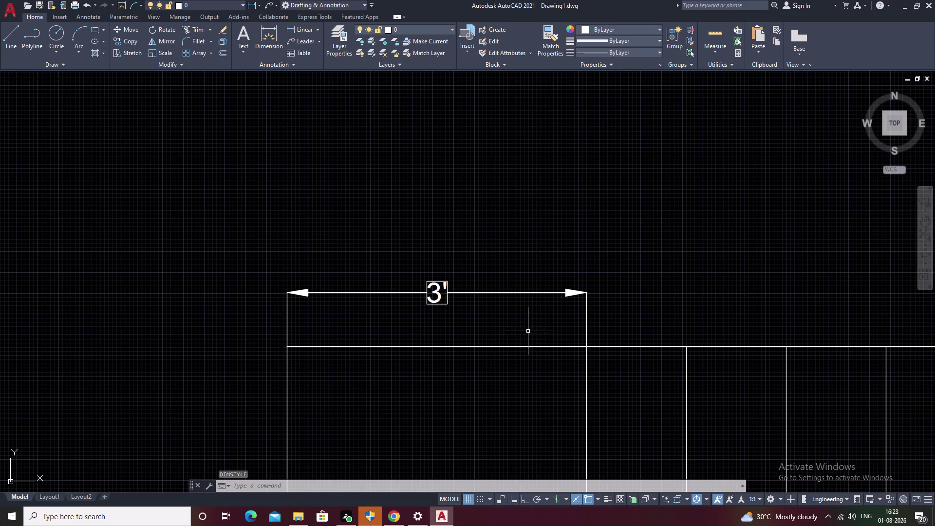
scroll(down, 3)
middle_drag(543, 329, 416, 305)
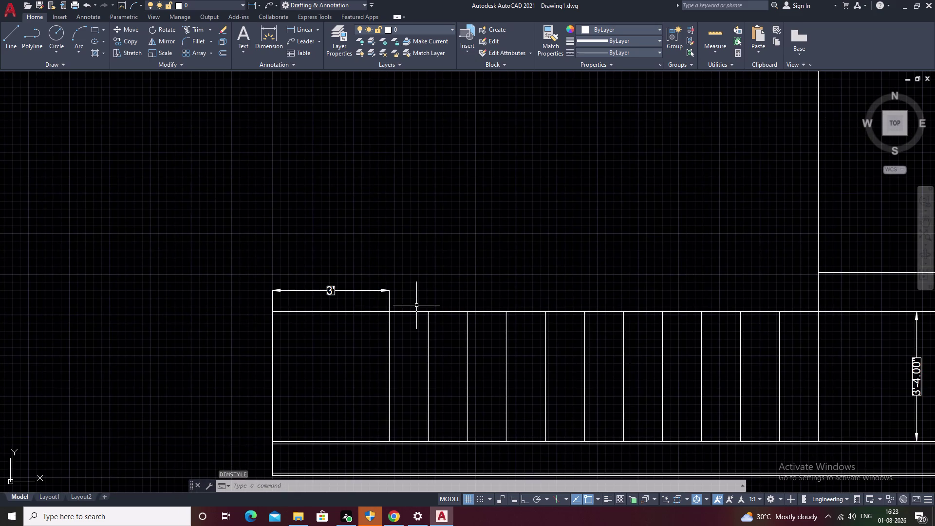
scroll(down, 3)
middle_drag(609, 309, 485, 341)
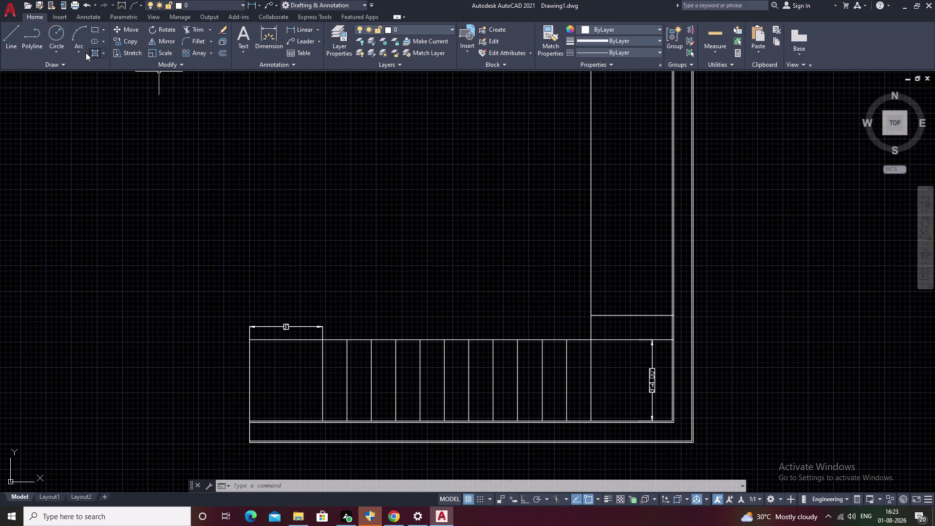
Enable Display File Tabs in the Options dialog (OP) and apply with OK.
text(OP)
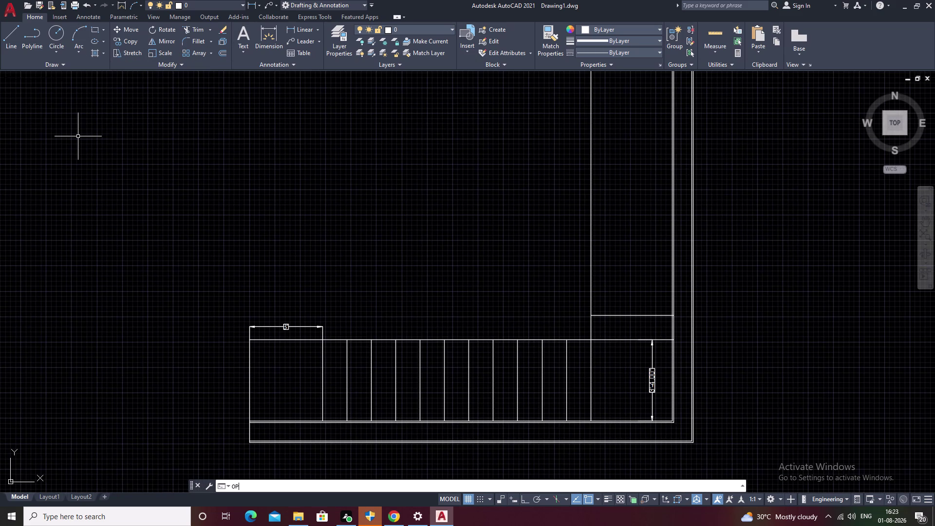
key(Return)
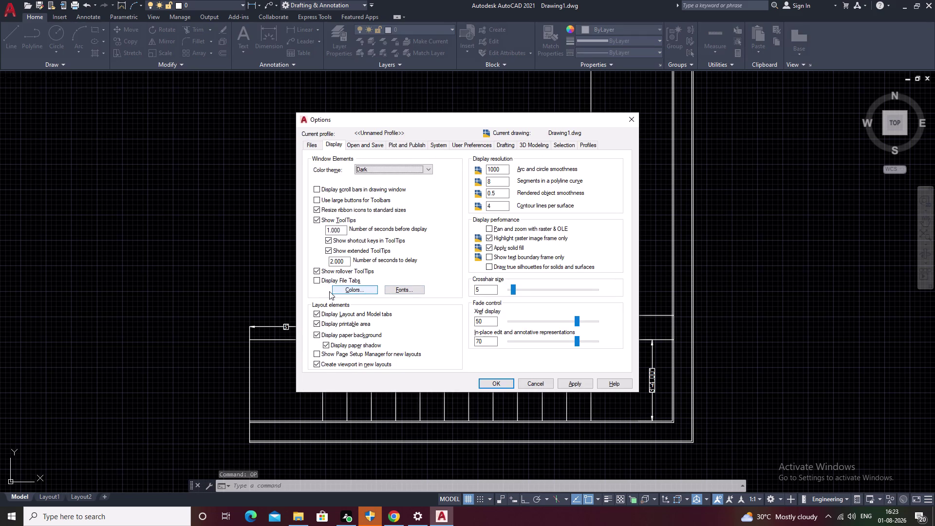
click(318, 280)
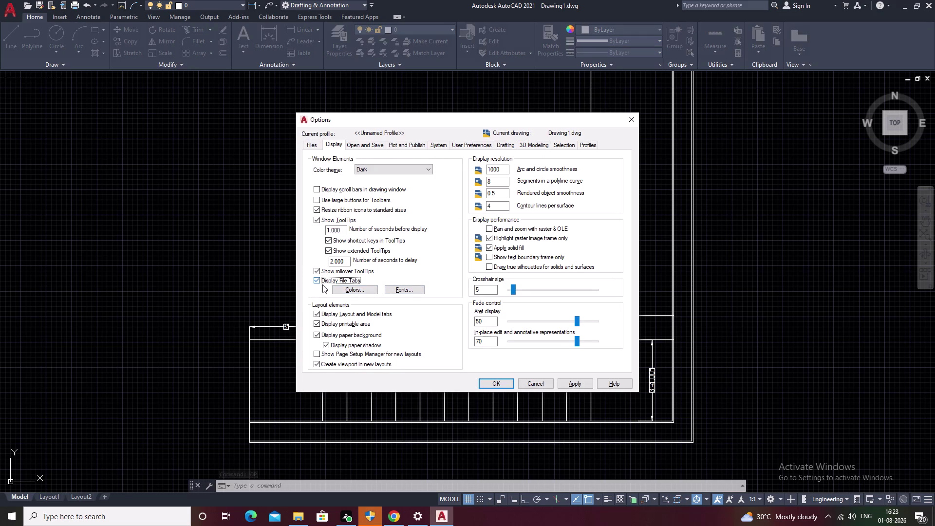
click(630, 121)
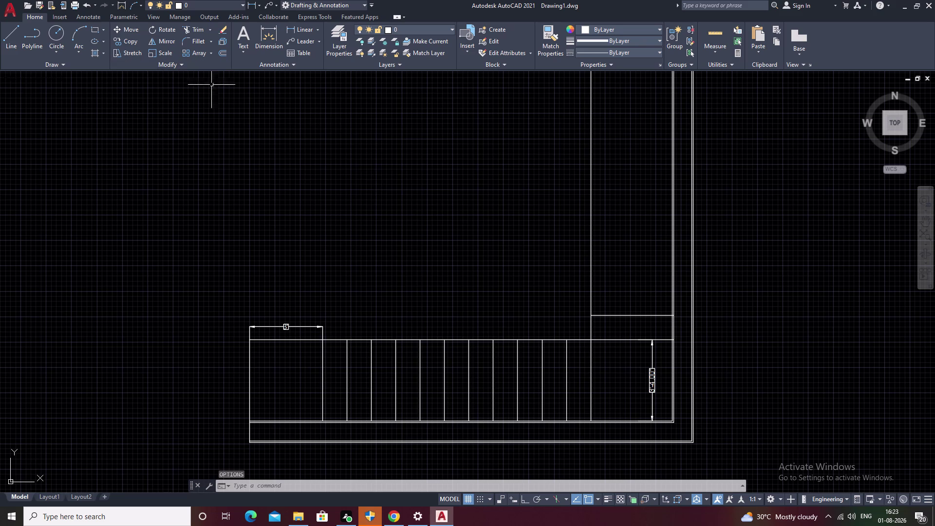
Erase the horizontal 3' width dimension of the first flight.
scroll(down, 3)
scroll(down, 3)
middle_drag(452, 234, 454, 269)
scroll(up, 3)
scroll(up, 3)
scroll(up, 3)
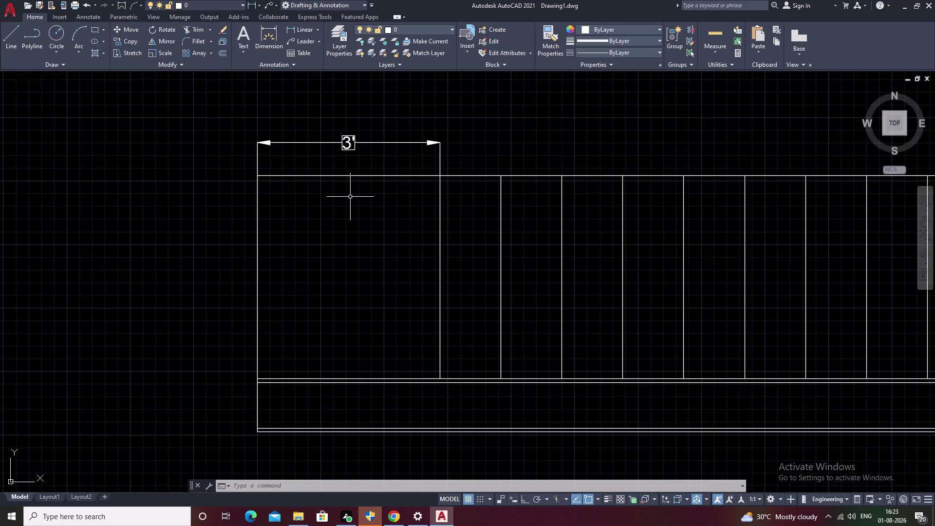
middle_drag(350, 202, 349, 234)
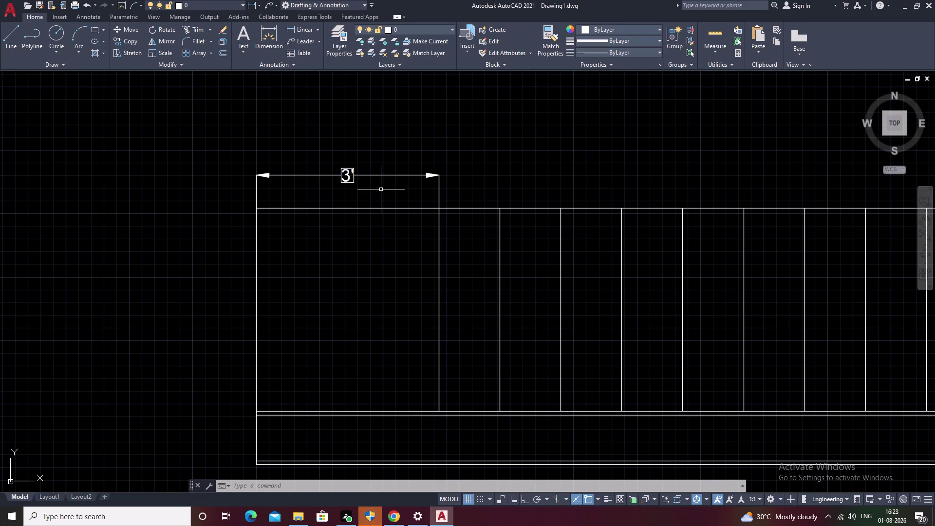
key(Escape)
click(352, 173)
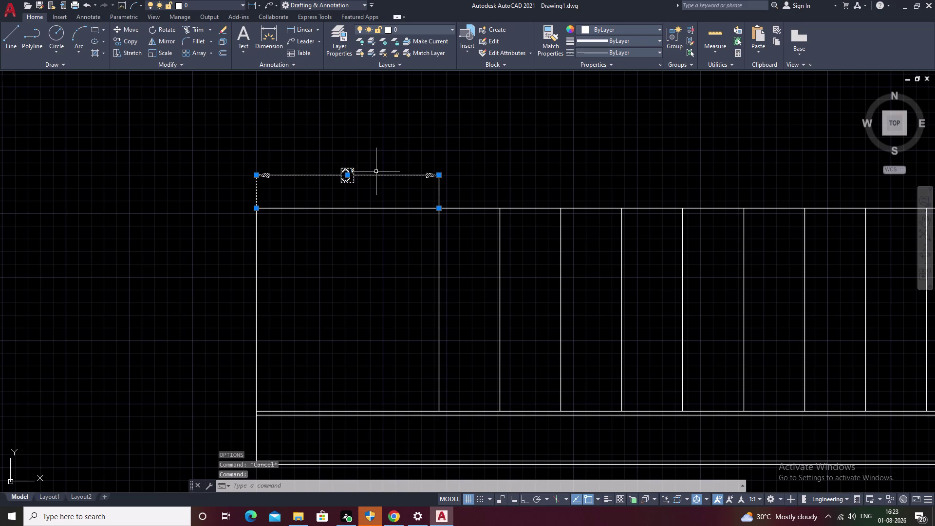
text(E)
key(space)
Erase the vertical 3'-4.00" dimension near the landing.
middle_drag(452, 204, 432, 219)
scroll(down, 3)
middle_drag(519, 228, 327, 270)
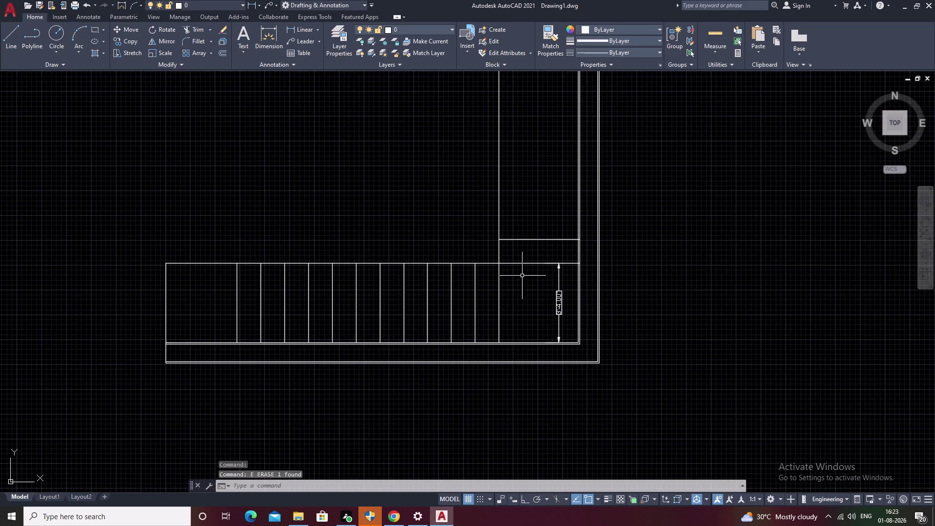
scroll(up, 3)
click(474, 303)
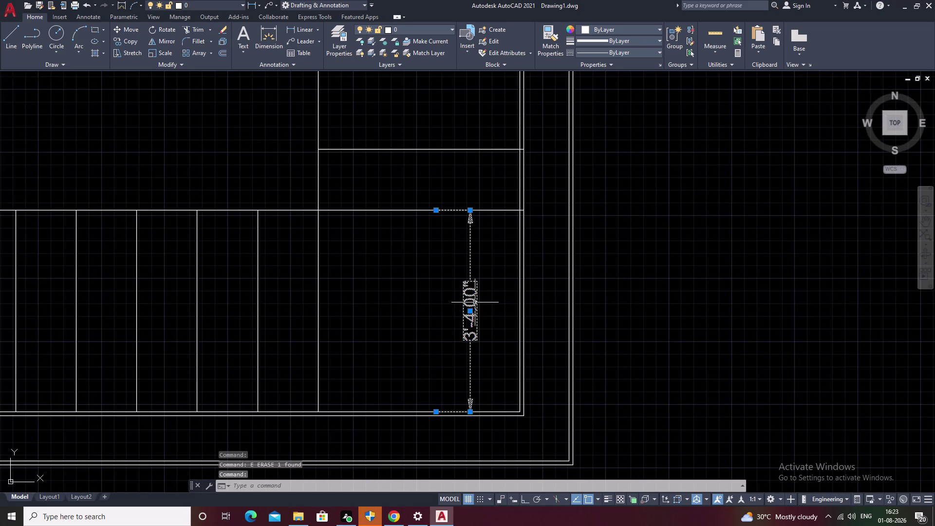
text(E)
key(space)
scroll(down, 3)
middle_drag(461, 253, 460, 265)
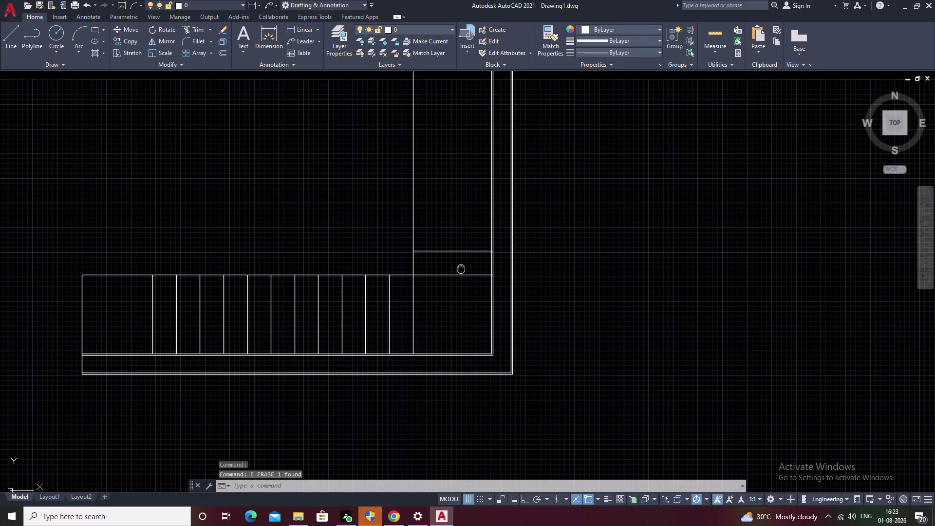
middle_drag(461, 265, 460, 296)
Start an offset of 1 on the landing line, then cancel it.
text(O)
key(space)
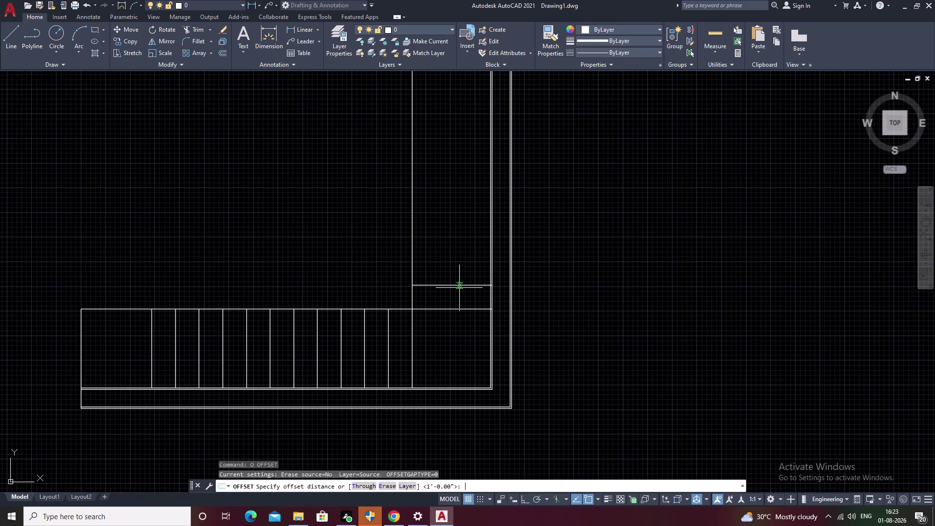
text(1)
key(space)
click(458, 285)
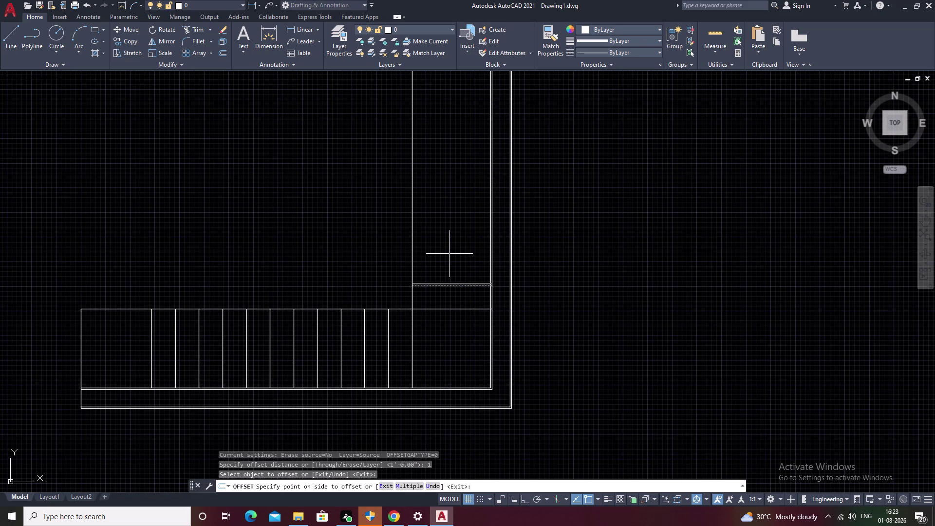
key(Escape)
key(Escape)
Offset the landing line 1' upward repeatedly to add new tread lines.
key(o)
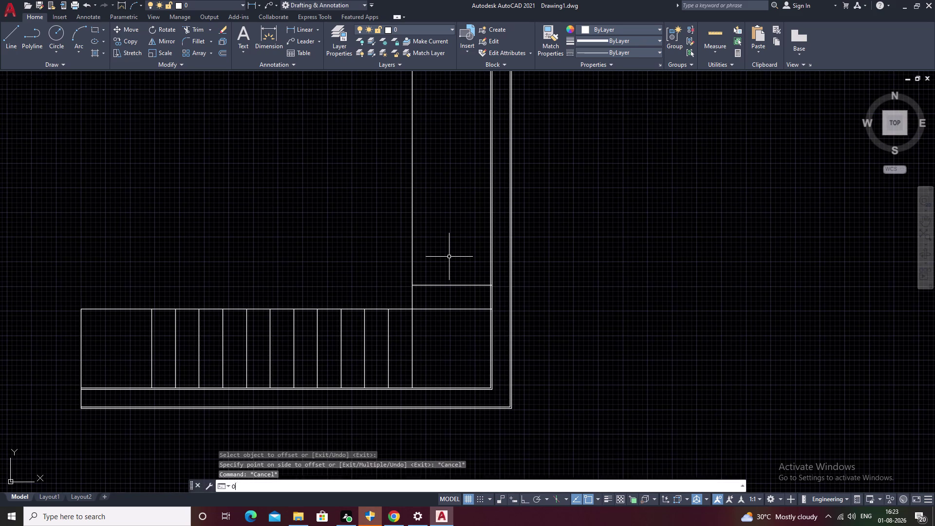
key(space)
text(1')
key(space)
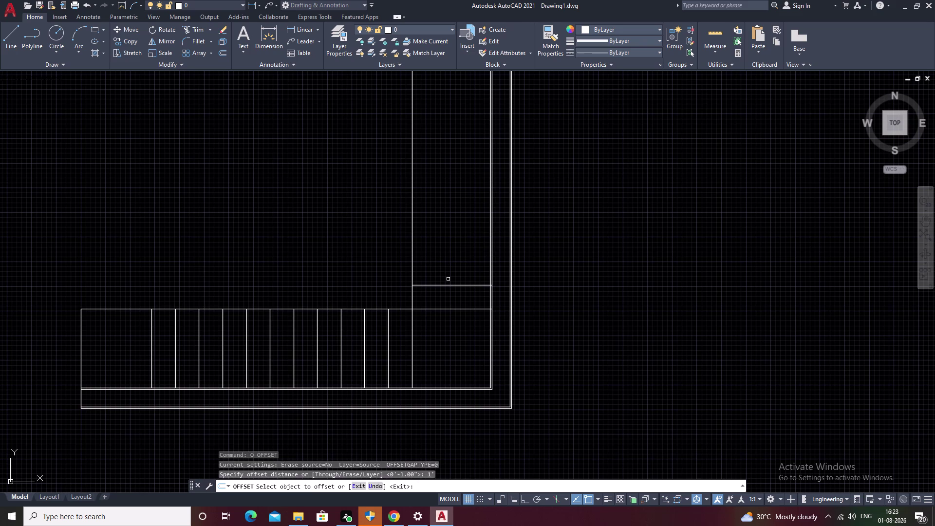
click(447, 285)
click(448, 239)
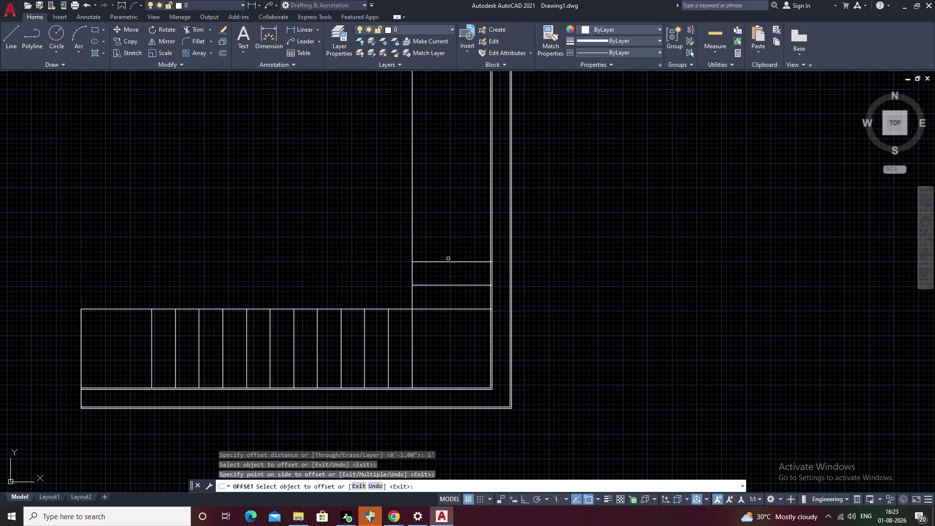
click(448, 261)
right_click(448, 262)
click(449, 234)
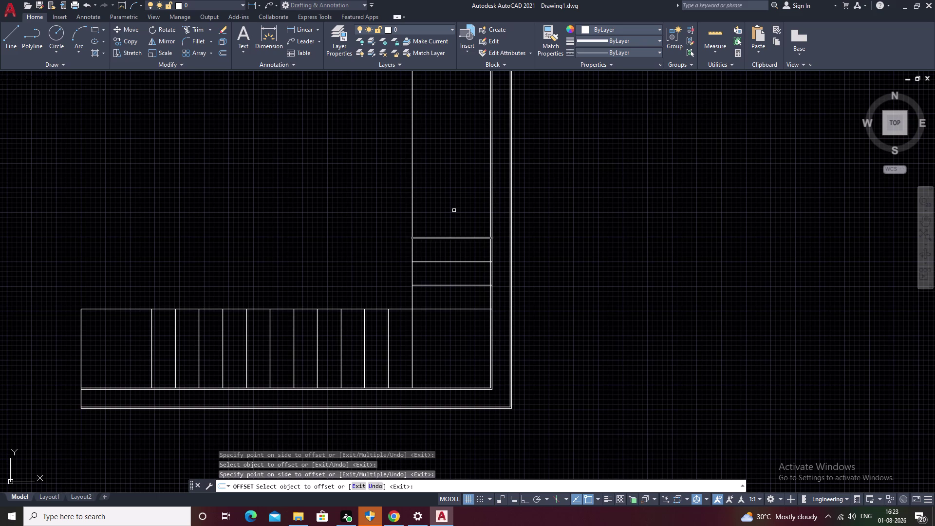
click(452, 238)
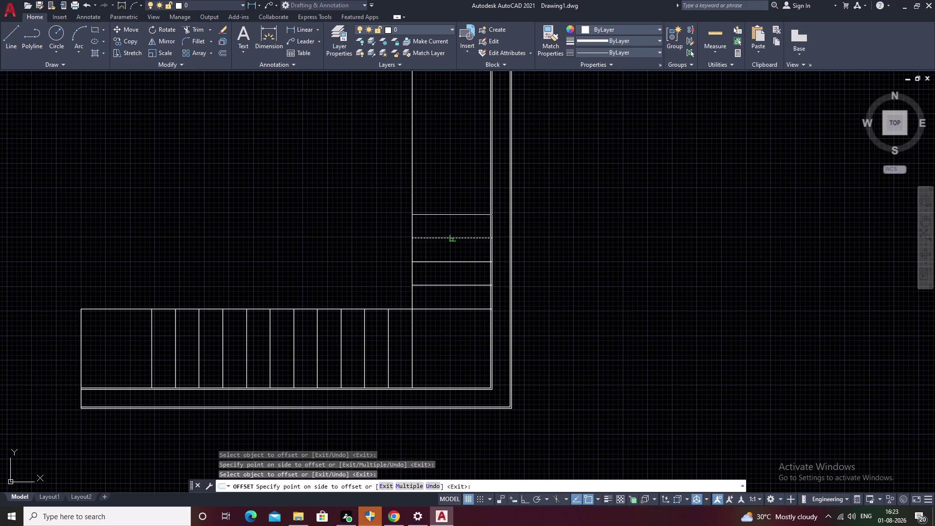
click(452, 191)
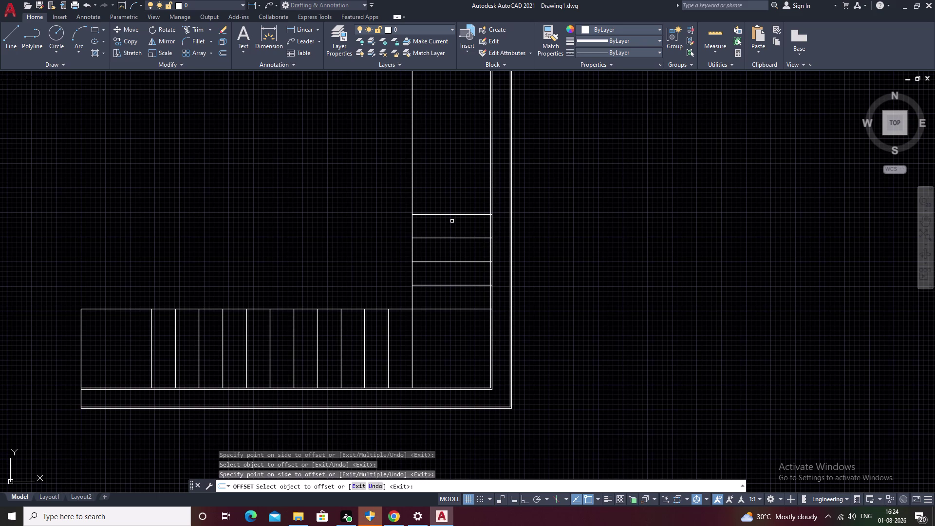
key(Escape)
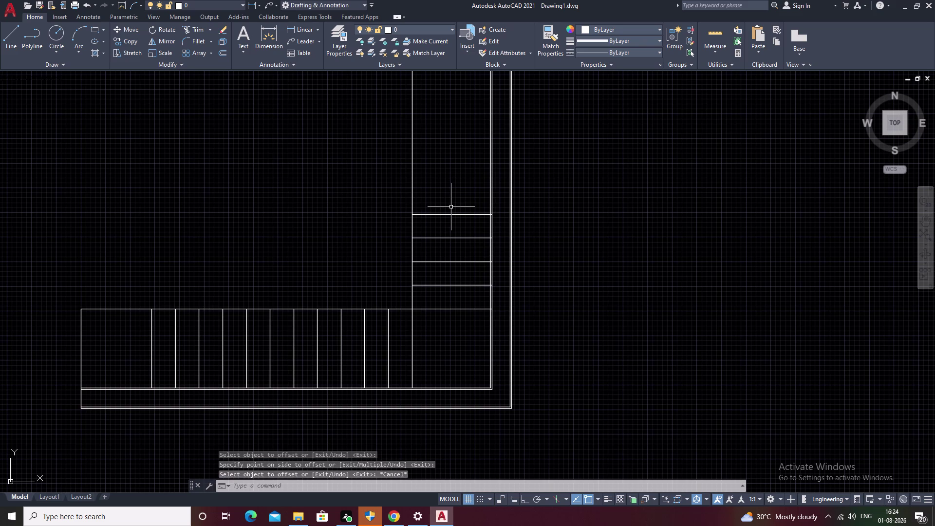
Offset the newest tread line 3' upward to form the landing edge.
text(O)
key(space)
text(3)
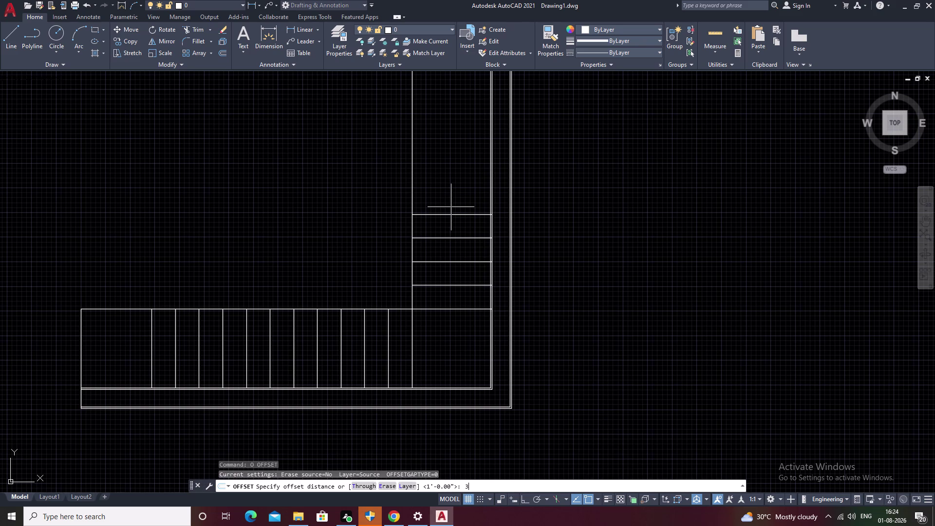
text(')
key(space)
click(448, 216)
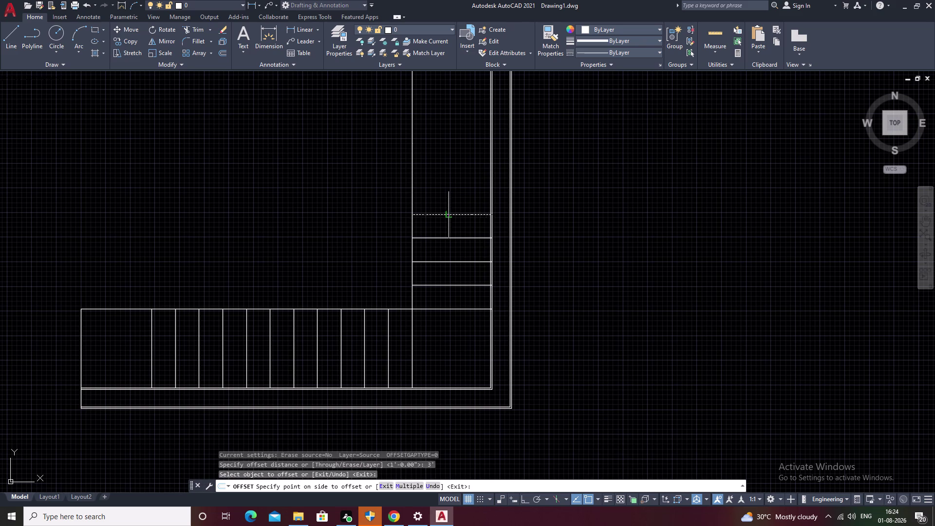
click(444, 160)
key(Escape)
key(Escape)
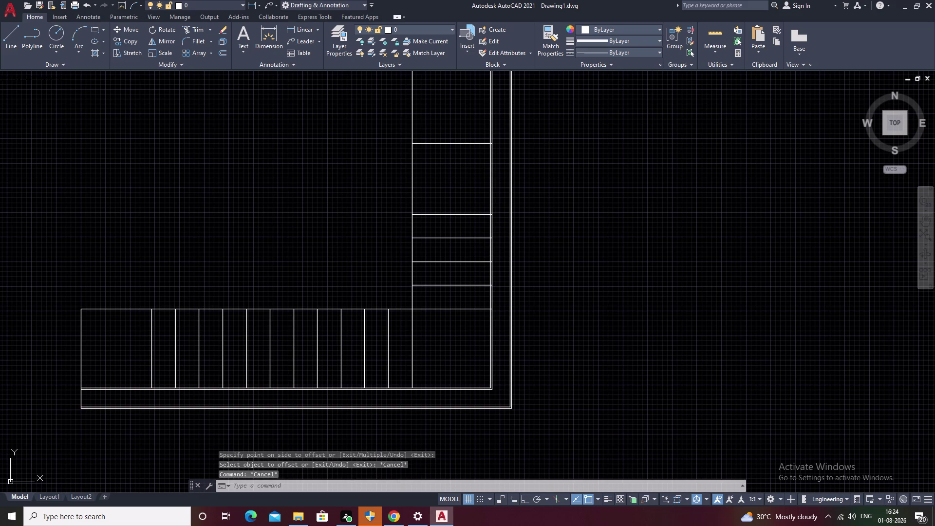
text(TR)
key(space)
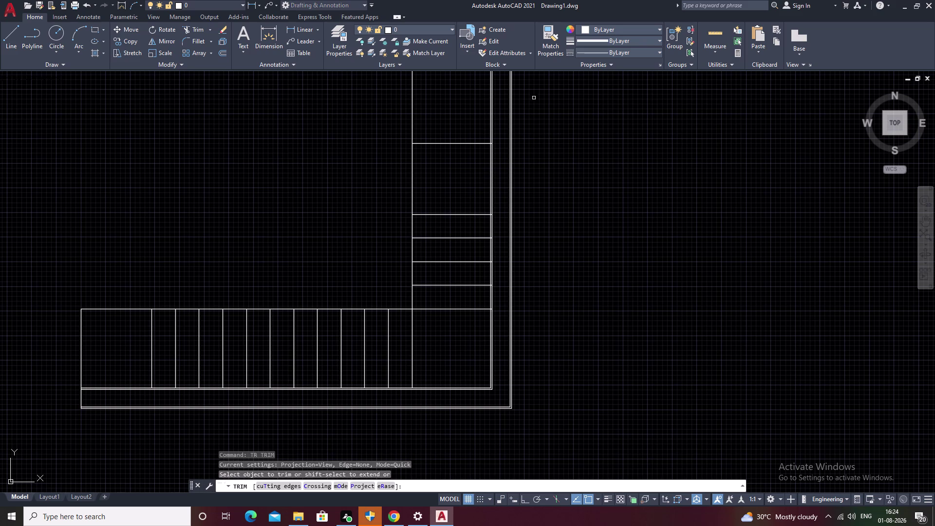
Extend the landing line to the outer wall line, using the wall as boundary edge.
key(Escape)
text(E)
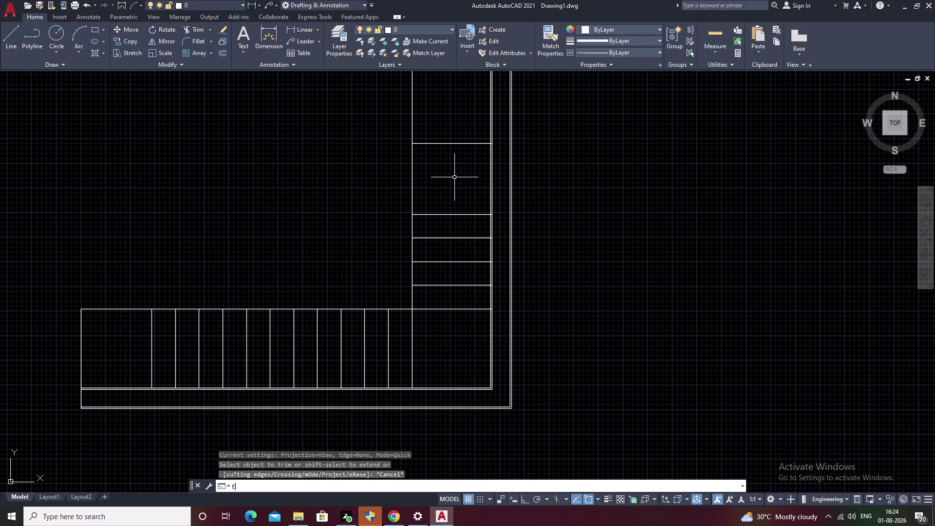
text(X)
key(space)
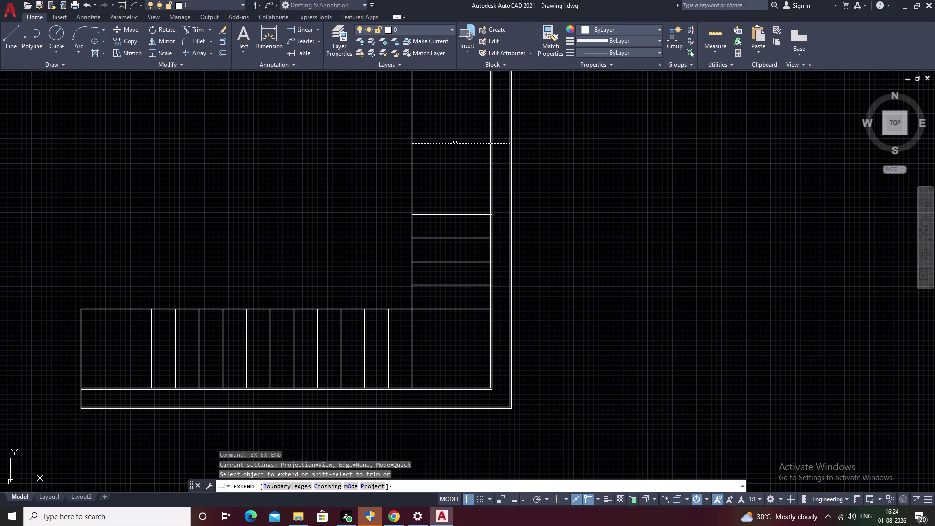
text(B)
key(space)
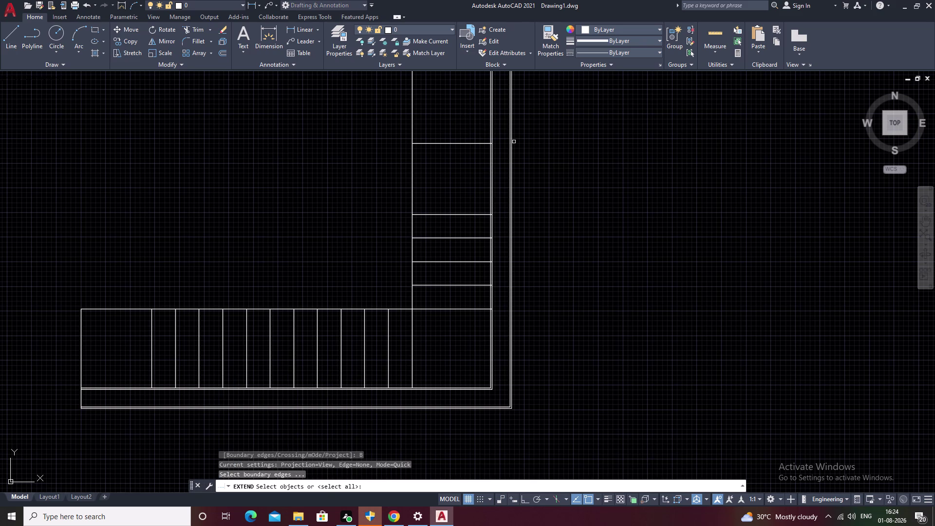
scroll(up, 3)
click(502, 147)
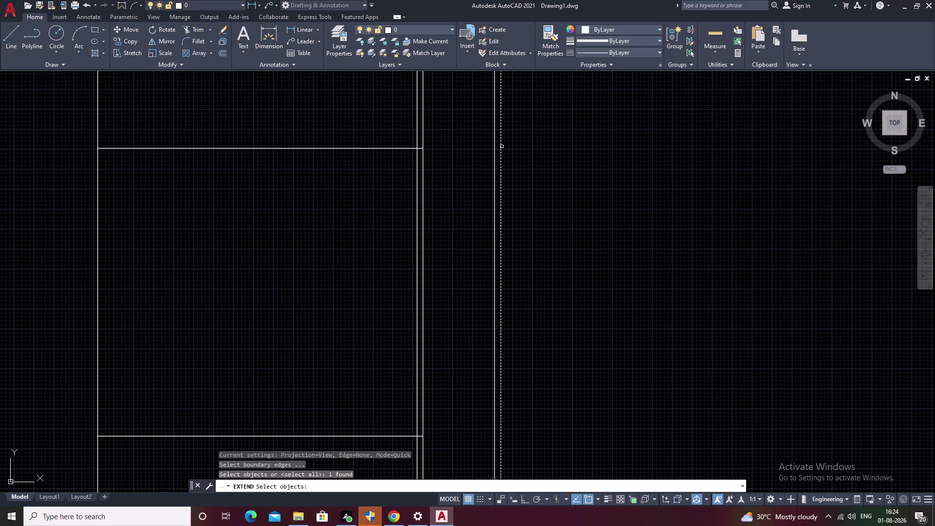
right_click(473, 152)
click(391, 149)
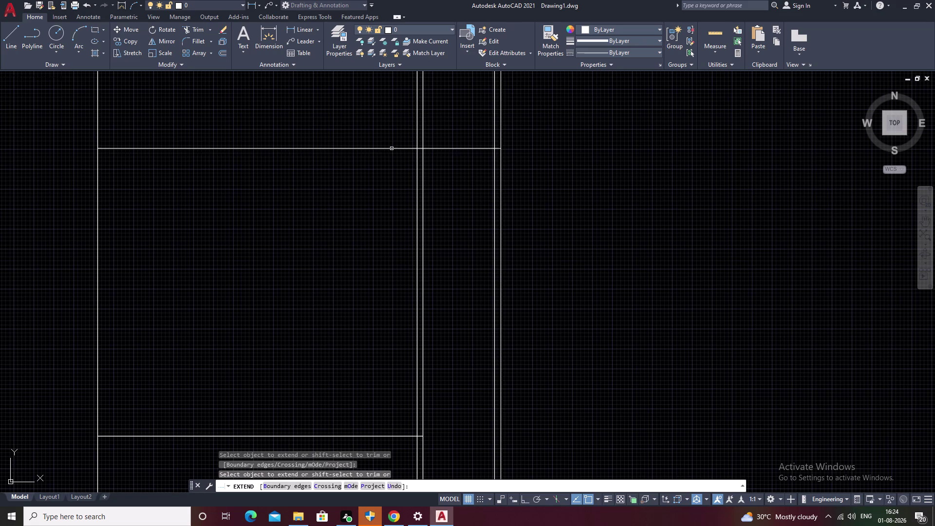
key(Escape)
Run a crossing trim along the top, then pan across the flights toward their corner.
text(TR)
key(space)
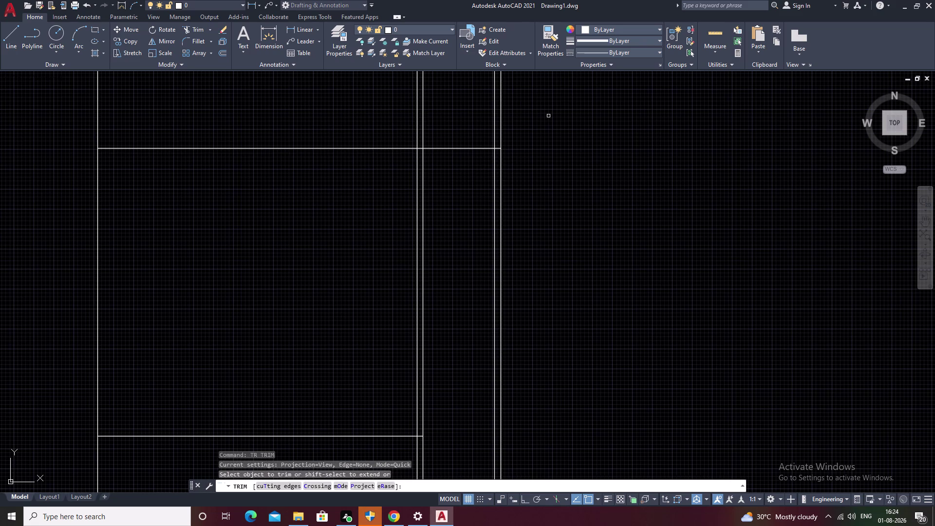
drag(545, 116, 54, 116)
key(Escape)
scroll(down, 3)
scroll(down, 3)
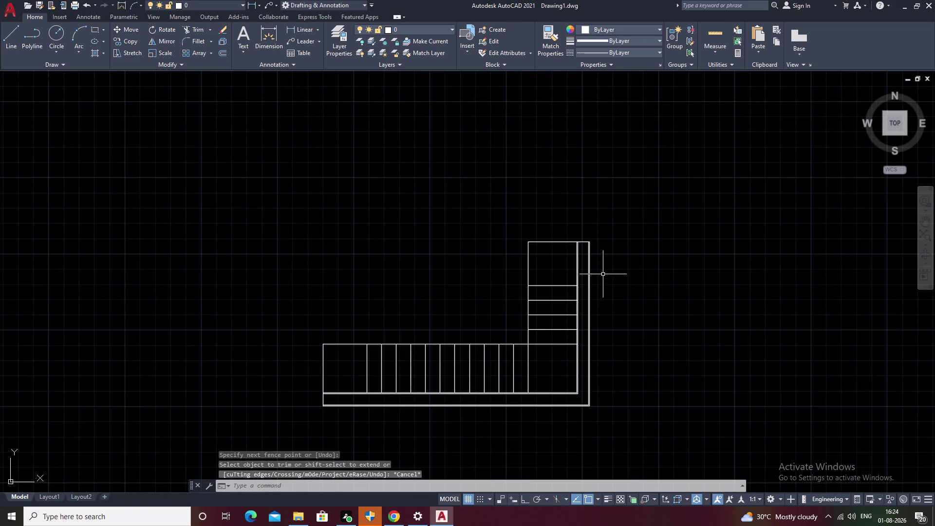
middle_drag(606, 287, 612, 205)
key(Escape)
scroll(up, 3)
middle_drag(529, 299, 573, 195)
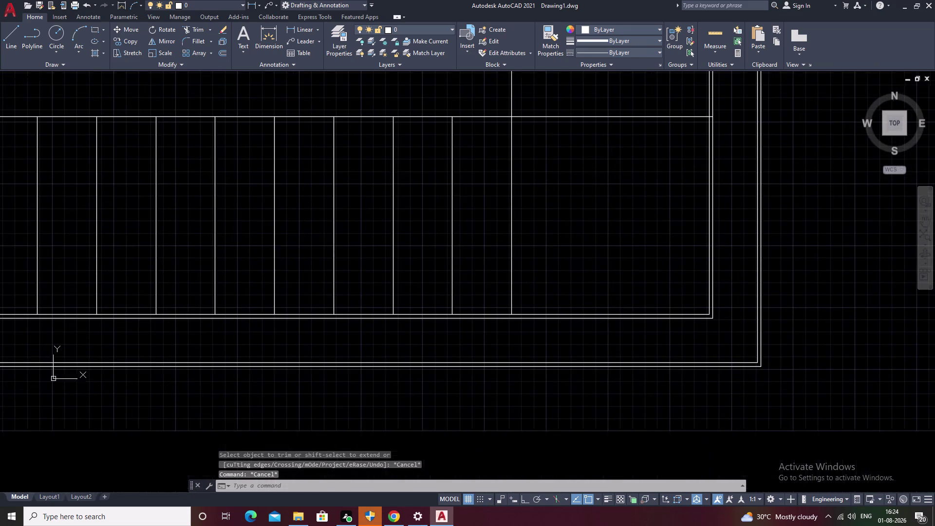
middle_drag(507, 287, 687, 219)
middle_drag(402, 236, 692, 225)
middle_drag(283, 215, 501, 214)
middle_drag(498, 214, 359, 254)
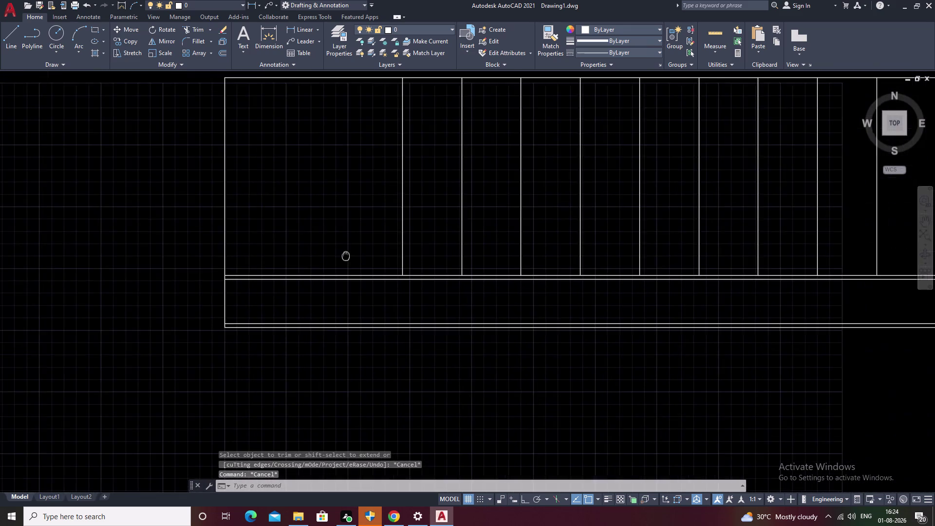
middle_drag(359, 255, 344, 256)
scroll(down, 3)
middle_drag(601, 245, 346, 279)
middle_drag(614, 250, 518, 268)
key(Escape)
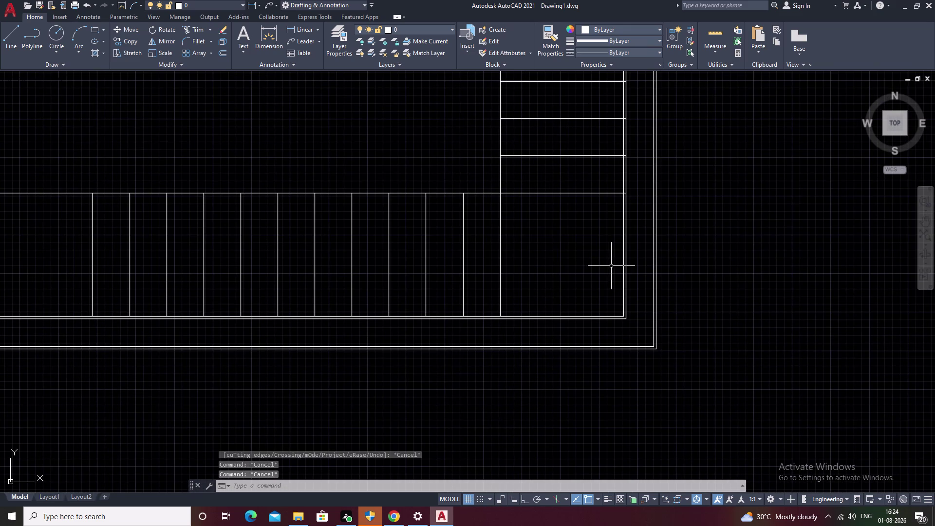
Draw the lower flight's centre line from an M2P midpoint to the landing.
text(L)
key(space)
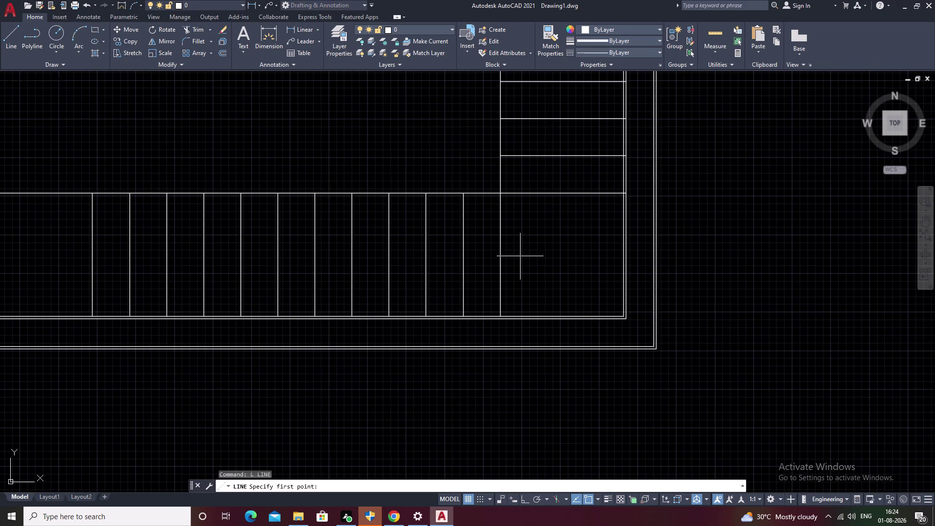
key(m)
key(2)
text(P)
key(space)
middle_drag(275, 314, 467, 305)
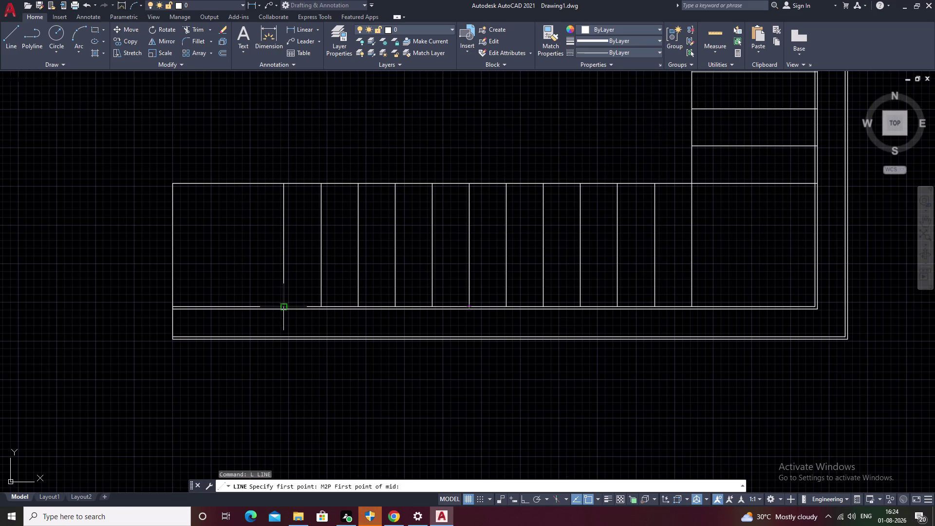
scroll(up, 3)
click(279, 310)
right_click(278, 309)
middle_drag(310, 160, 334, 311)
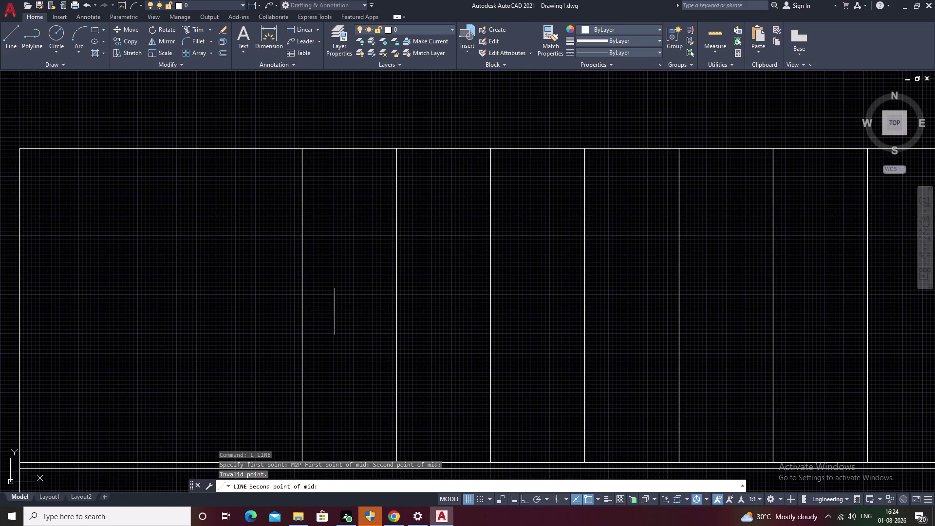
click(302, 149)
middle_drag(907, 318, 902, 318)
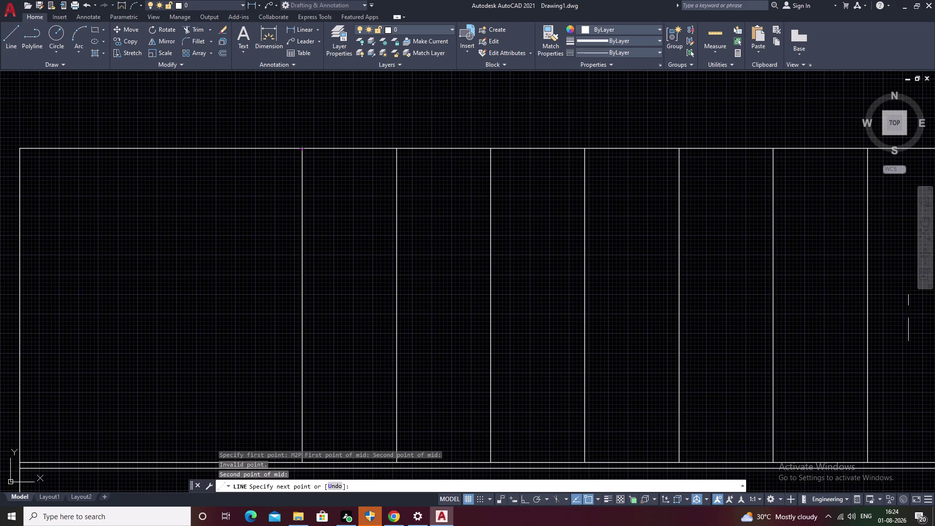
middle_drag(901, 318, 377, 321)
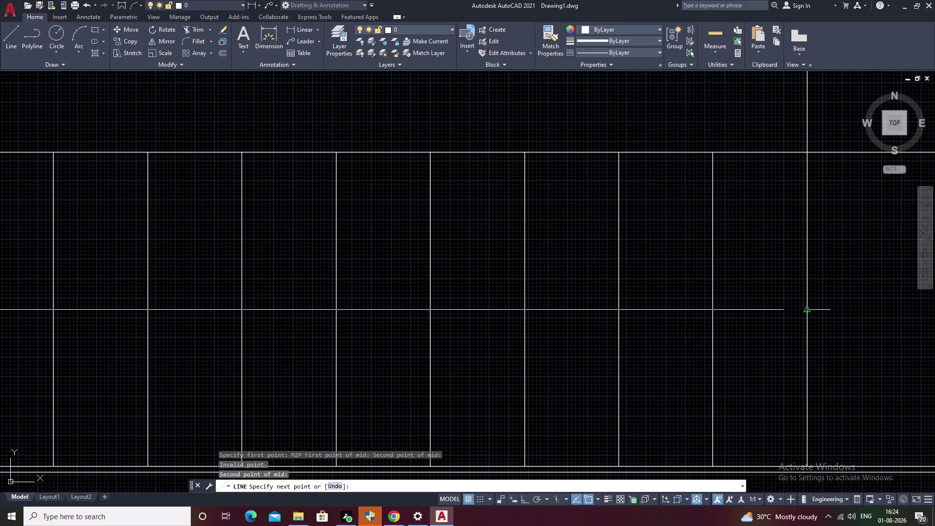
click(808, 310)
key(Escape)
Draw the upper flight's centre line from an M2P midpoint up through its treads.
middle_drag(856, 318, 520, 468)
key(space)
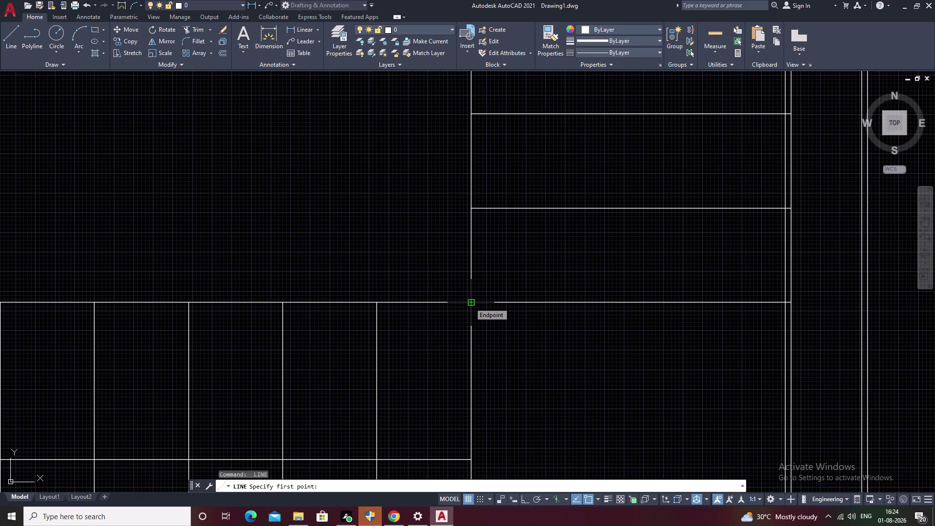
key(m)
text(2P)
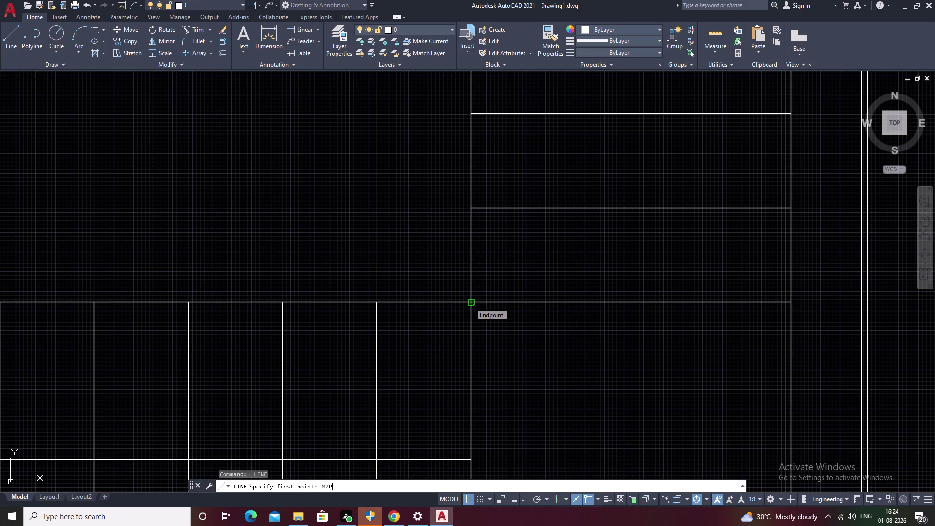
key(space)
click(469, 302)
click(784, 302)
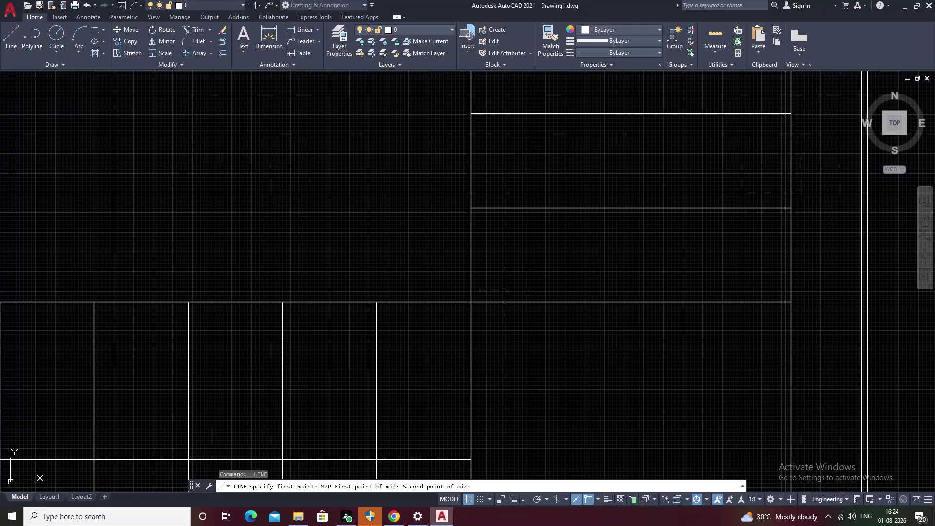
click(471, 301)
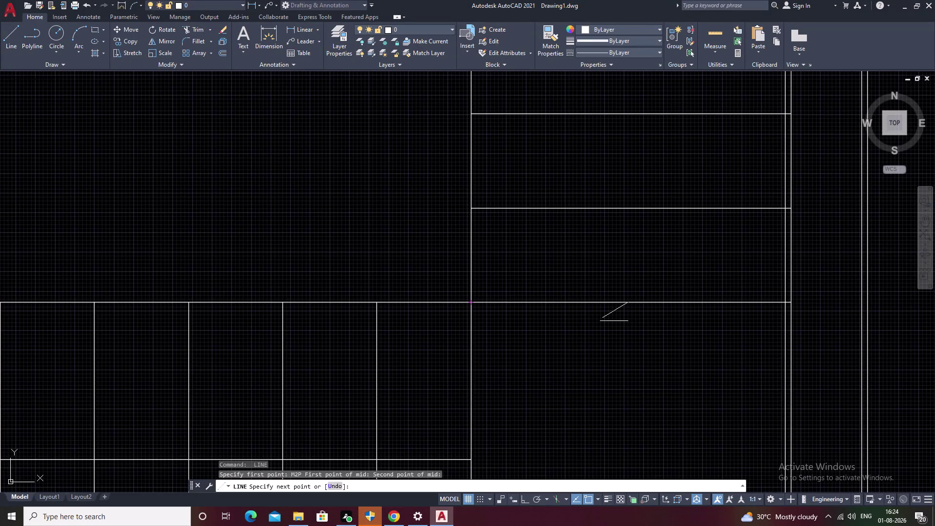
middle_drag(664, 155, 644, 364)
scroll(down, 3)
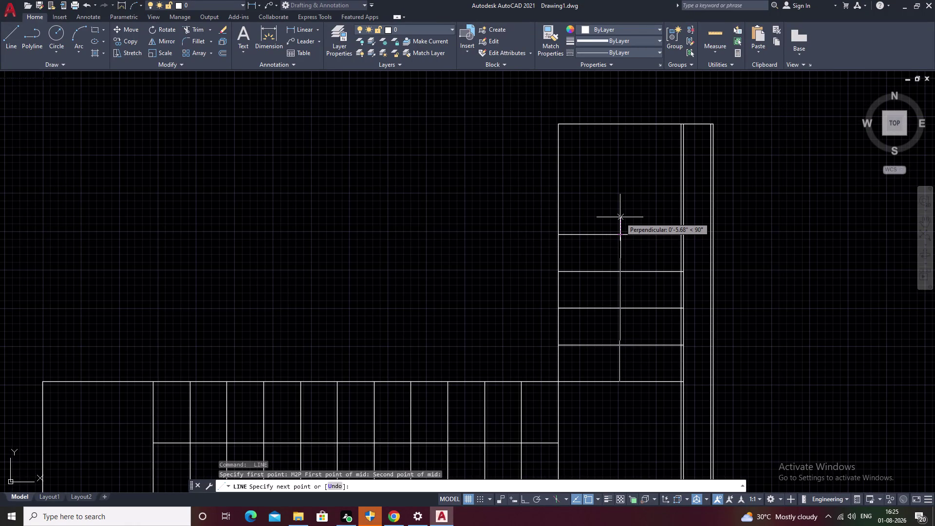
click(619, 198)
key(Escape)
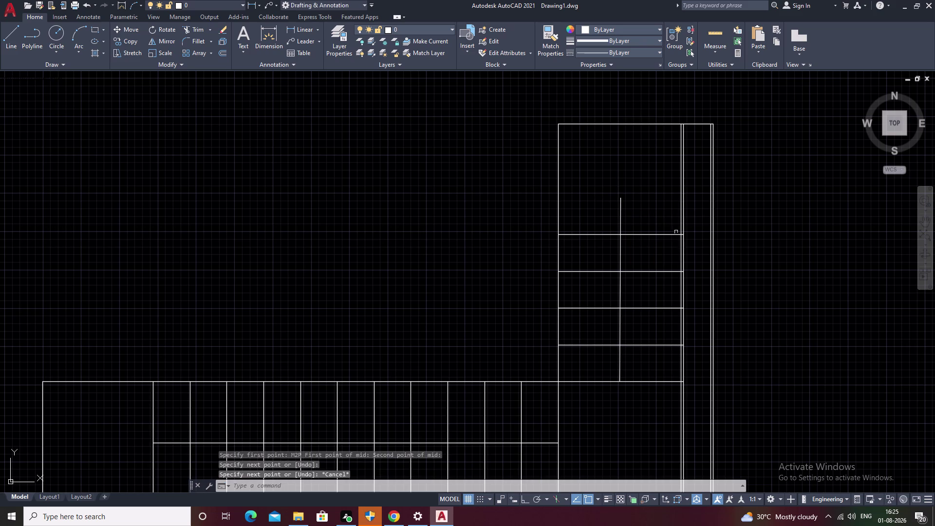
scroll(down, 3)
key(Escape)
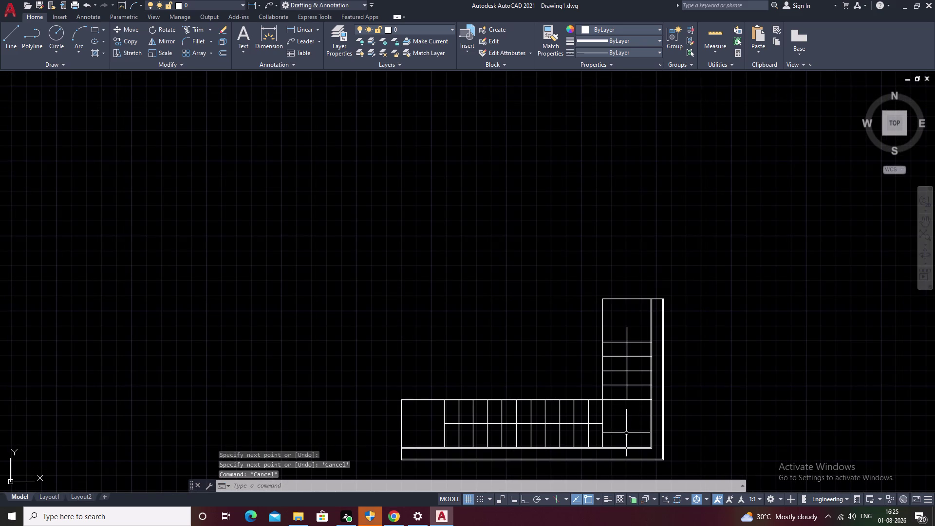
Try filleting the lower and upper centre lines together, then cancel.
text(F)
key(space)
click(592, 423)
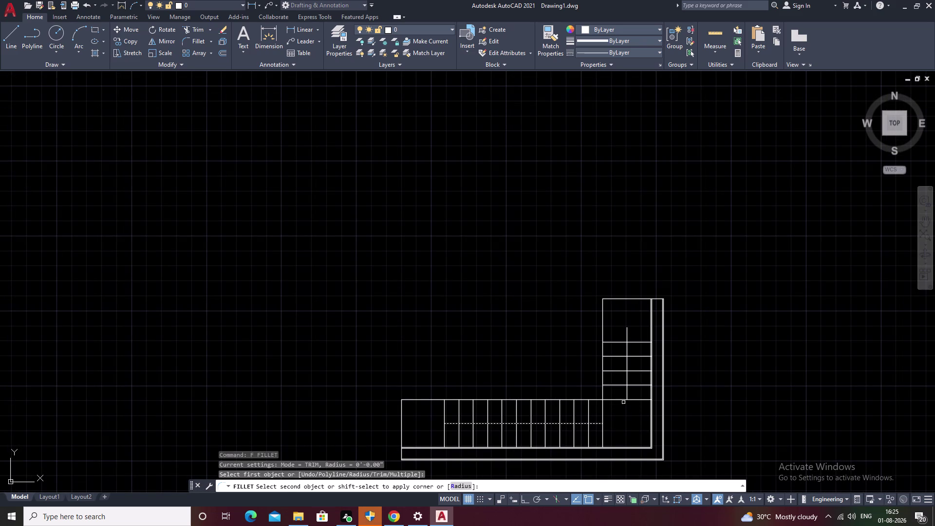
click(627, 390)
key(Escape)
middle_drag(661, 420, 650, 398)
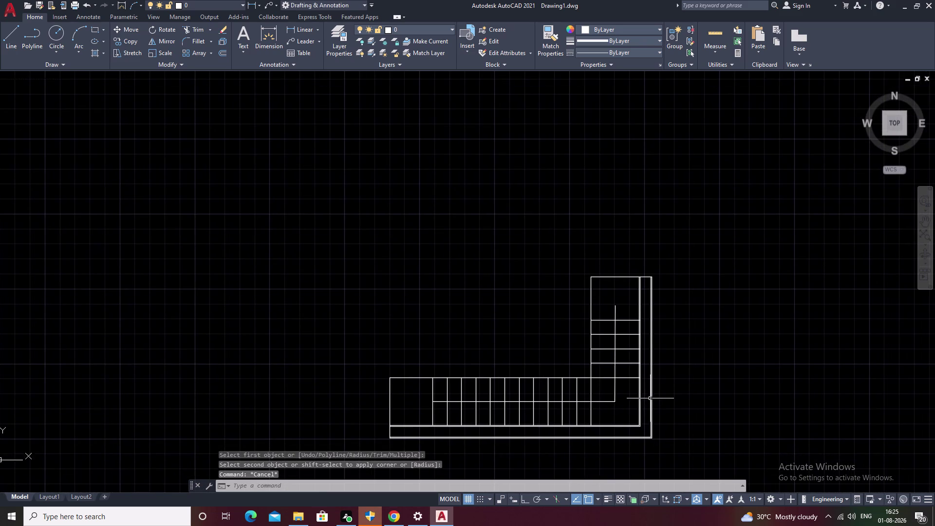
middle_drag(614, 368, 616, 343)
key(Escape)
scroll(up, 3)
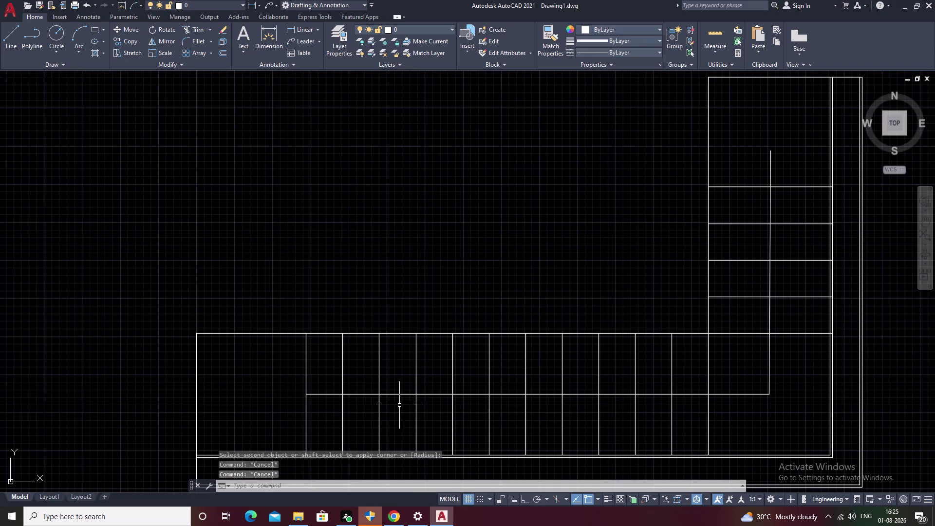
middle_drag(399, 405, 533, 411)
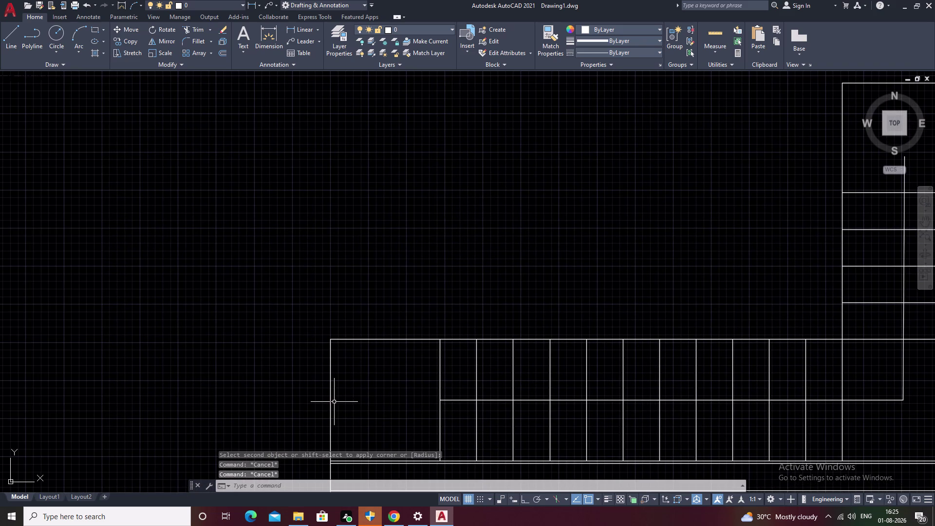
Fence-trim the leftover lines at the lower flight's left end.
text(TR)
key(space)
drag(356, 397, 255, 408)
scroll(down, 3)
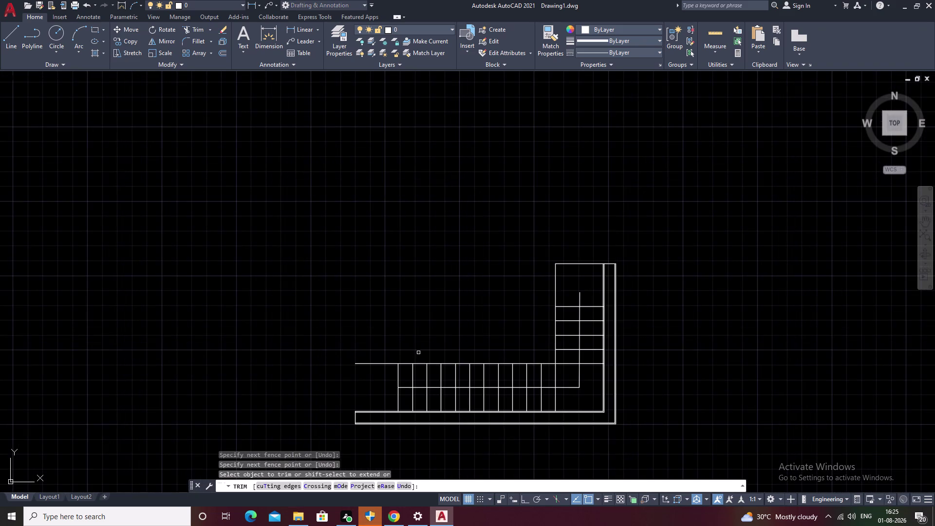
middle_drag(486, 320, 422, 357)
drag(505, 327, 519, 290)
key(Escape)
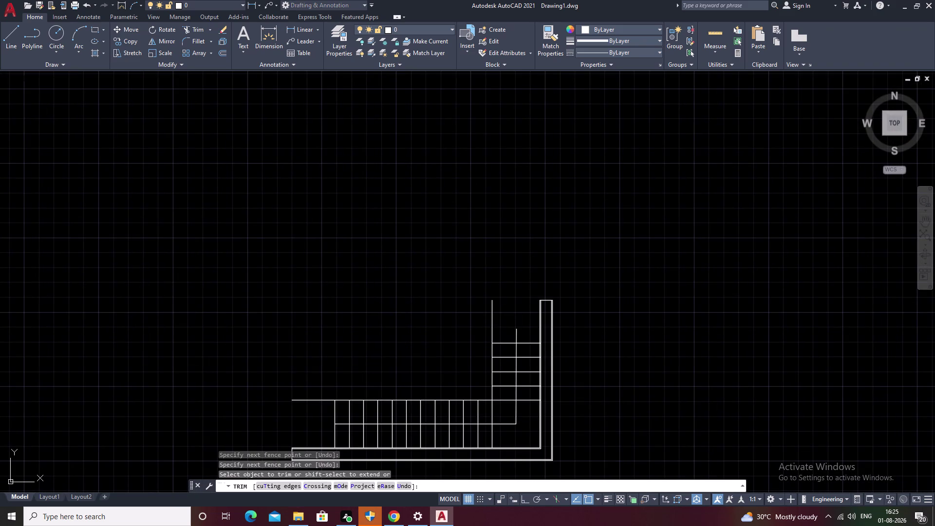
middle_drag(445, 313, 526, 272)
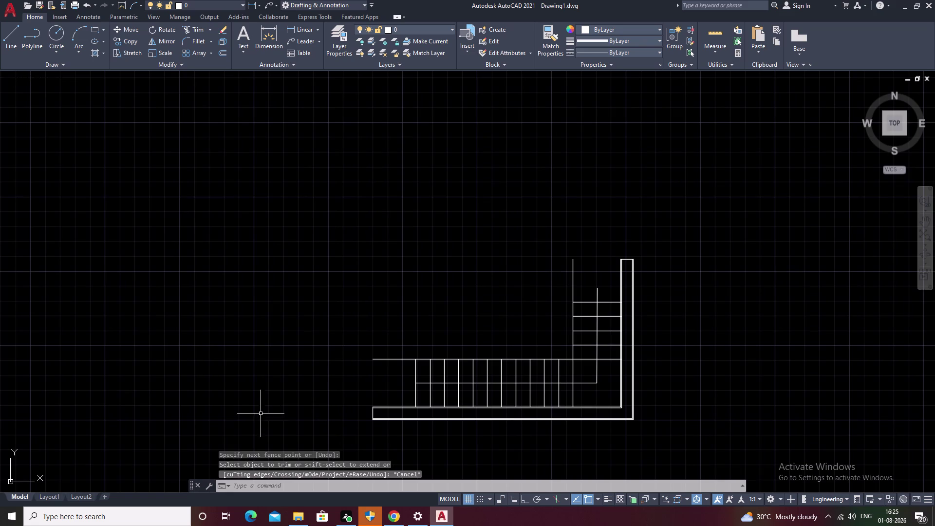
scroll(up, 3)
middle_drag(513, 369, 383, 360)
key(Escape)
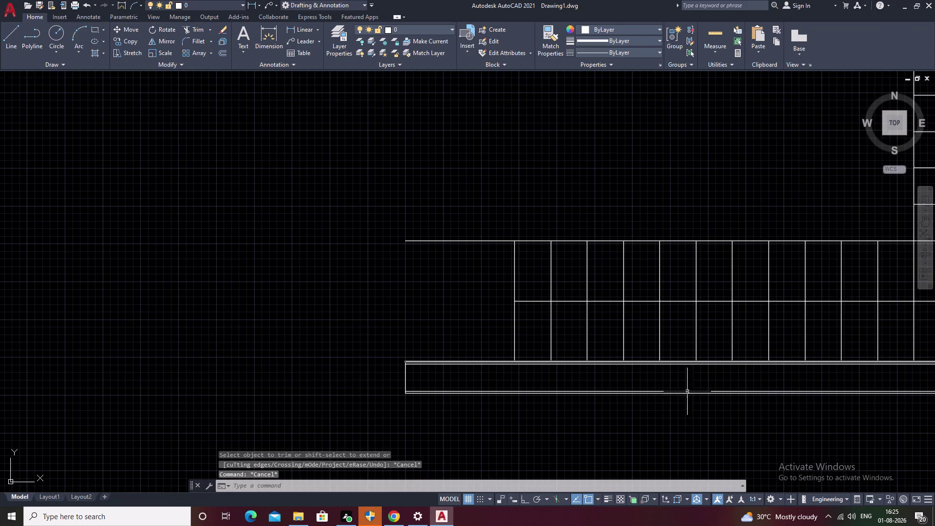
middle_drag(715, 331, 457, 382)
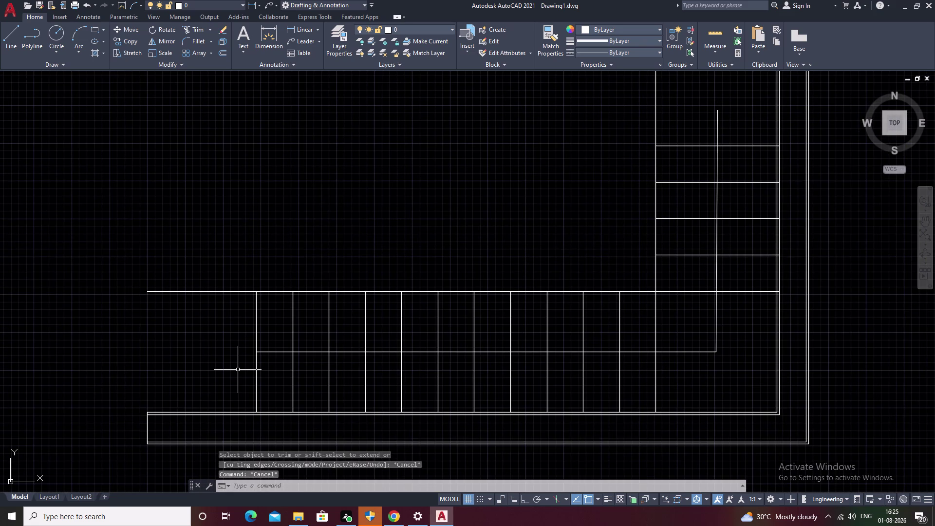
Stretch the lower centre line's left grip further left past the first tread.
double_click(283, 353)
click(259, 351)
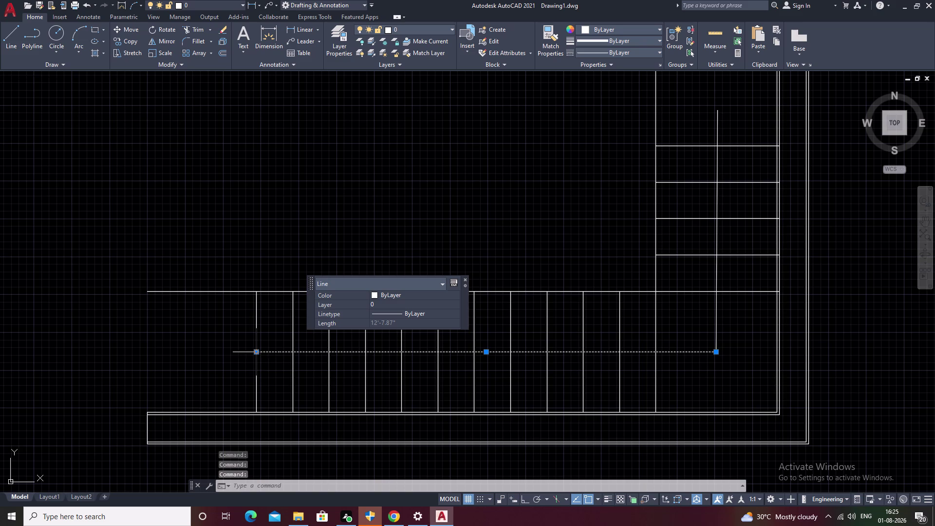
click(255, 354)
click(223, 352)
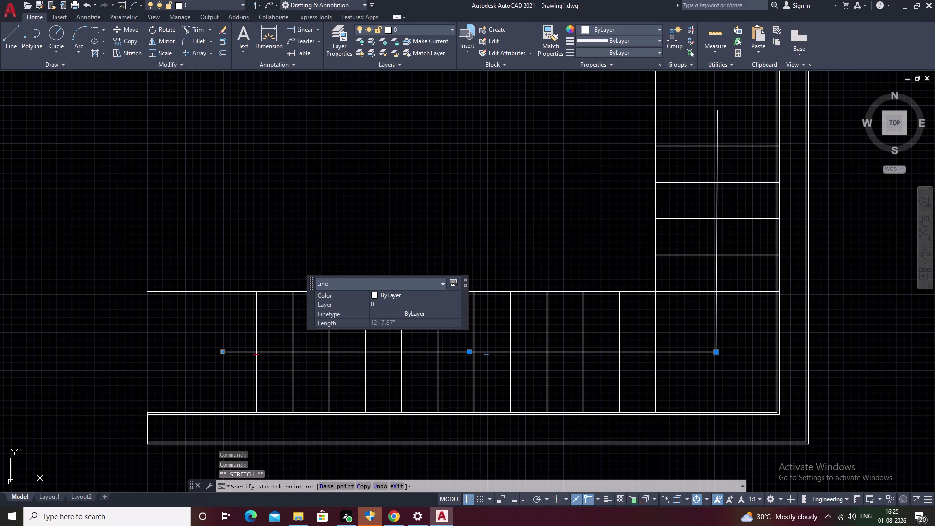
key(Escape)
middle_drag(364, 384, 455, 387)
scroll(down, 3)
middle_drag(535, 390, 441, 399)
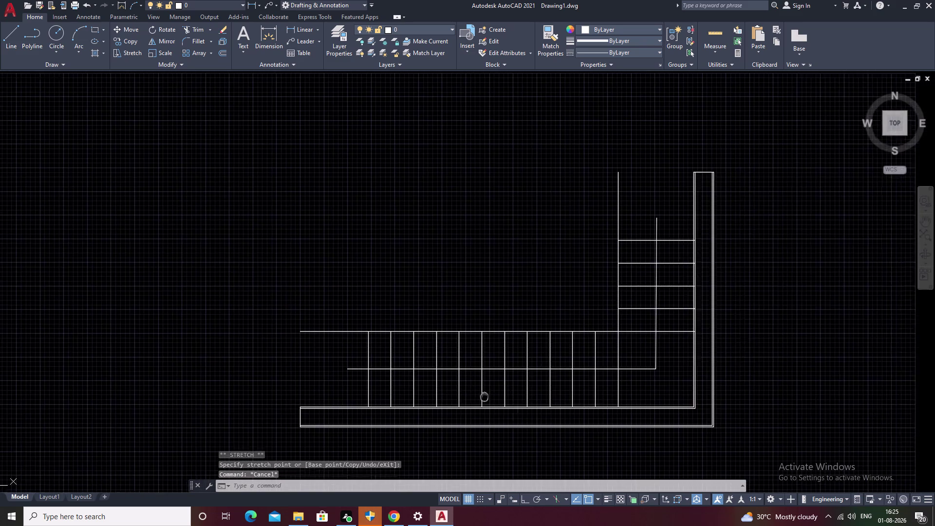
middle_drag(441, 399, 395, 398)
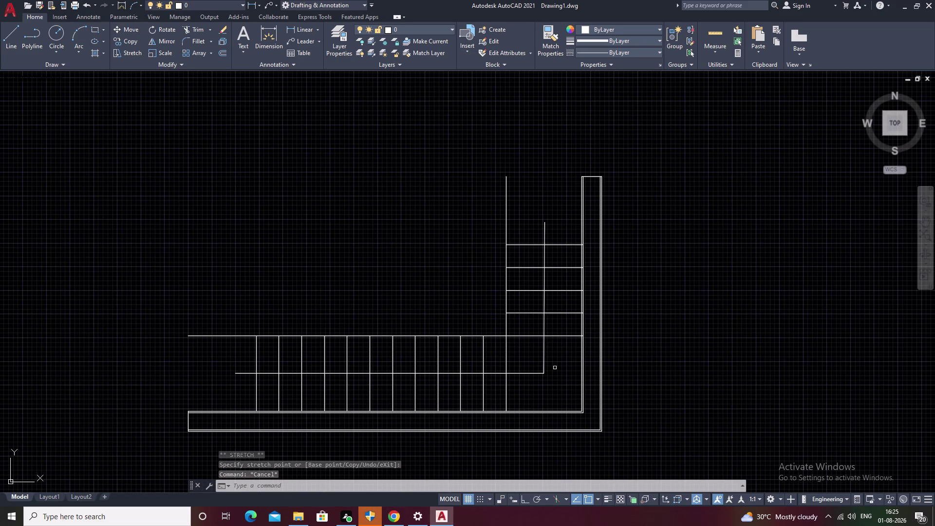
middle_drag(353, 362, 396, 340)
text(T)
key(space)
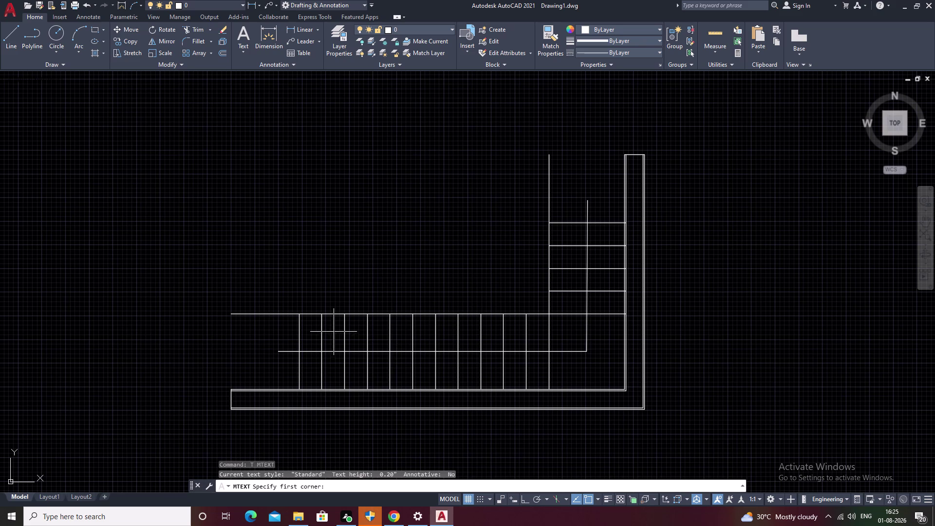
Place a centred step number '1' in a narrowed text box in the first tread.
scroll(up, 3)
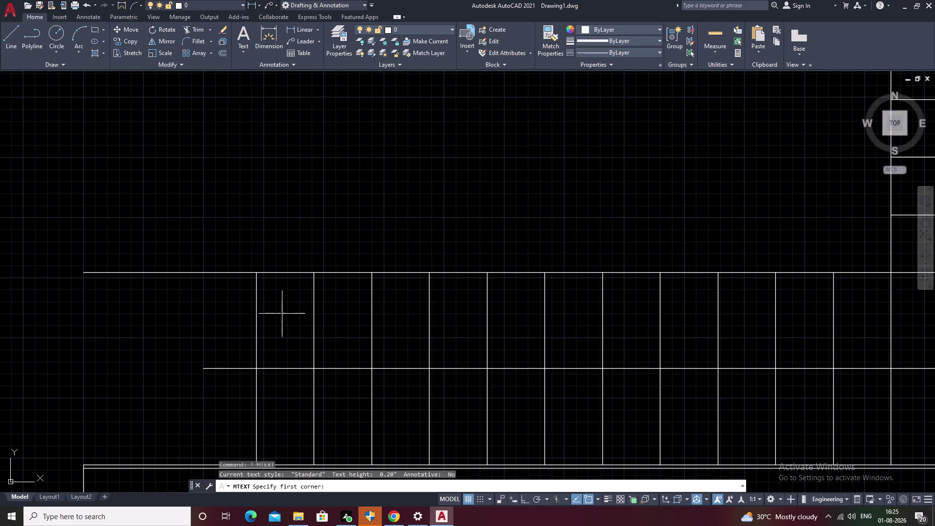
drag(281, 311, 294, 323)
click(296, 329)
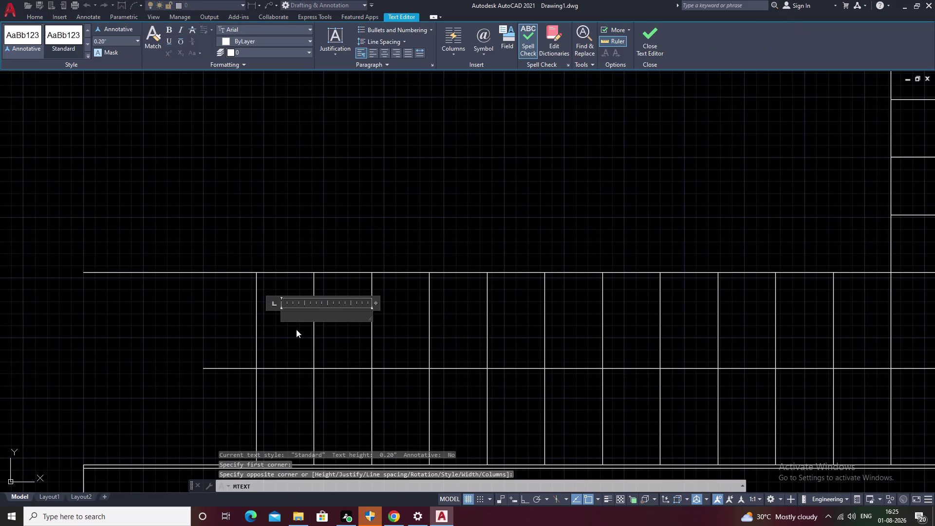
key(1)
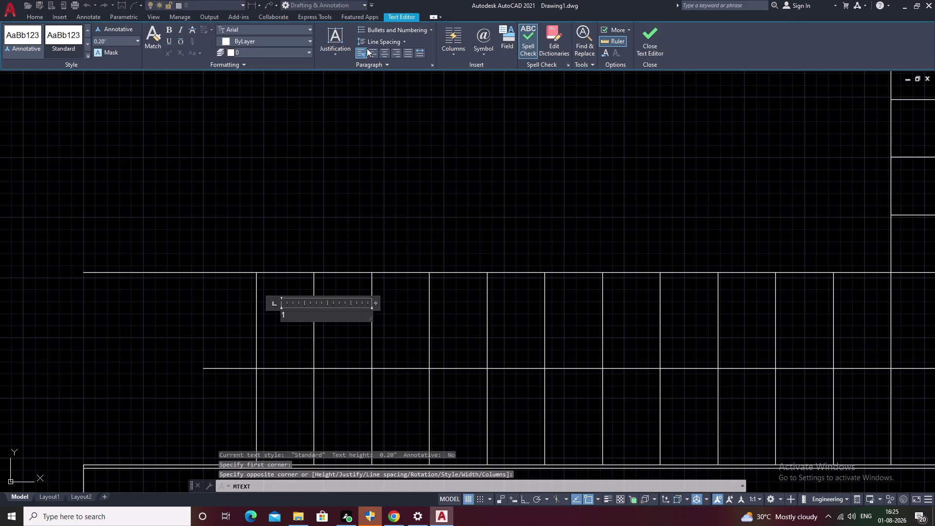
click(384, 56)
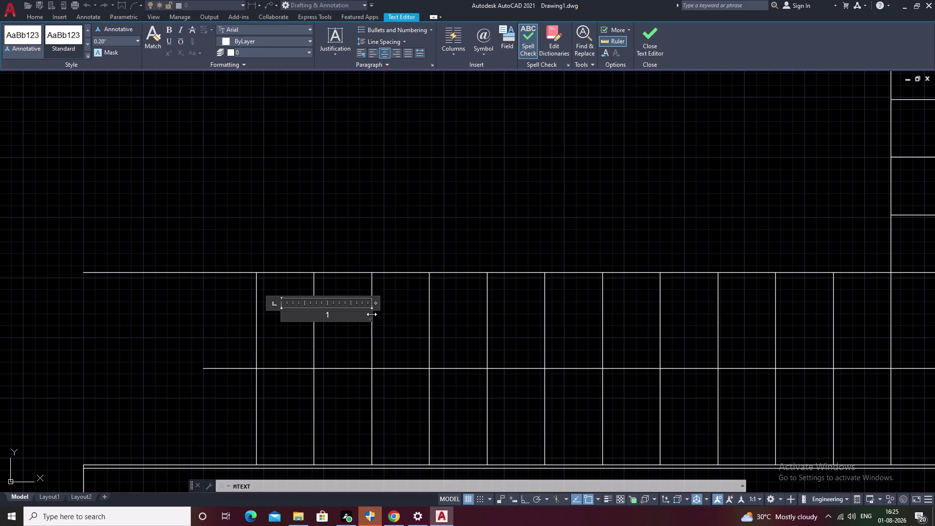
drag(372, 314, 304, 317)
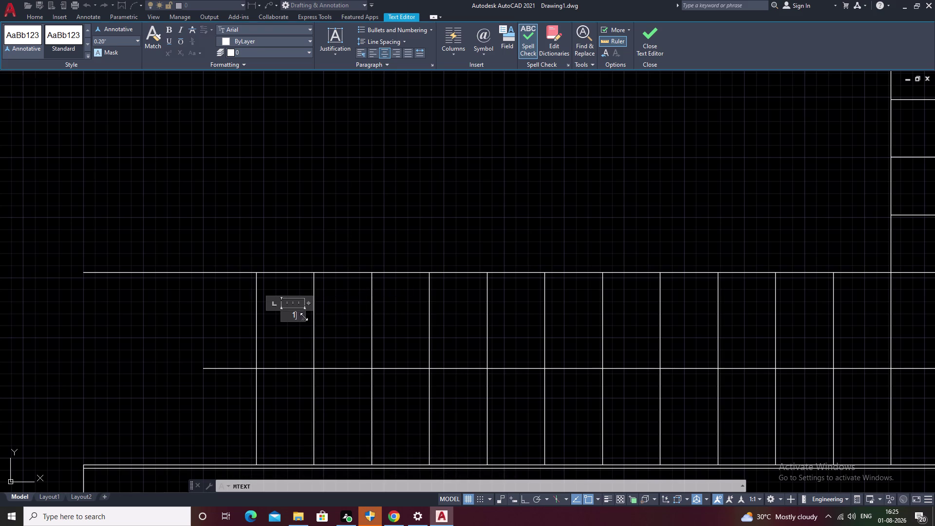
click(304, 316)
key(Escape)
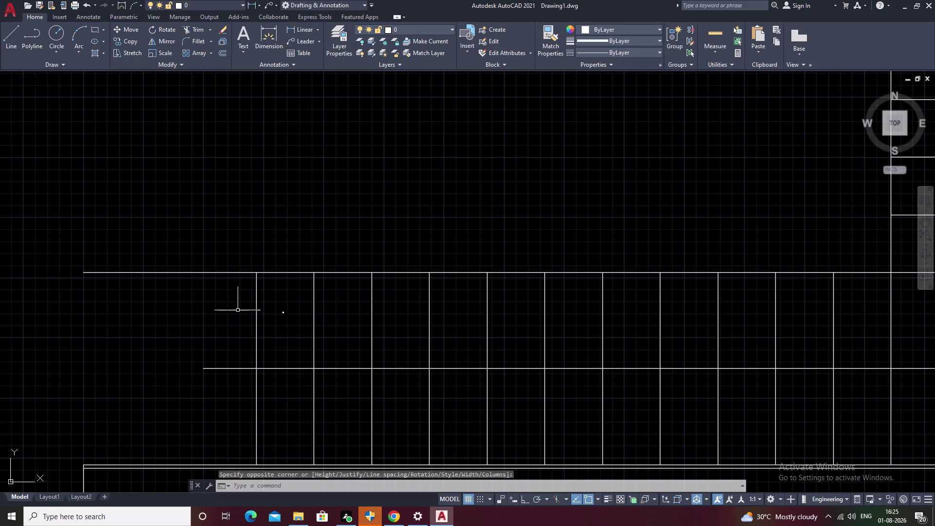
scroll(up, 3)
scroll(up, 3)
Enter a 3" height for the Standard text style via STYLE.
text(S)
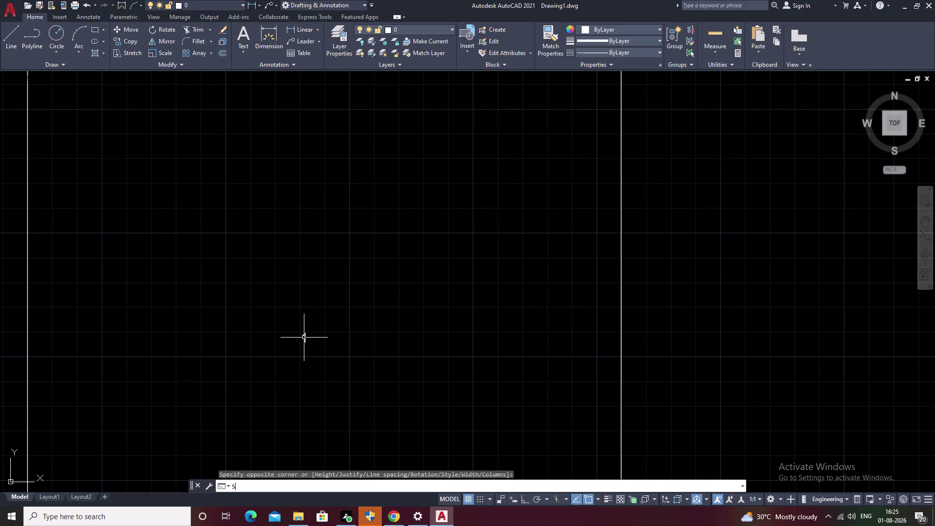
text(TY)
key(space)
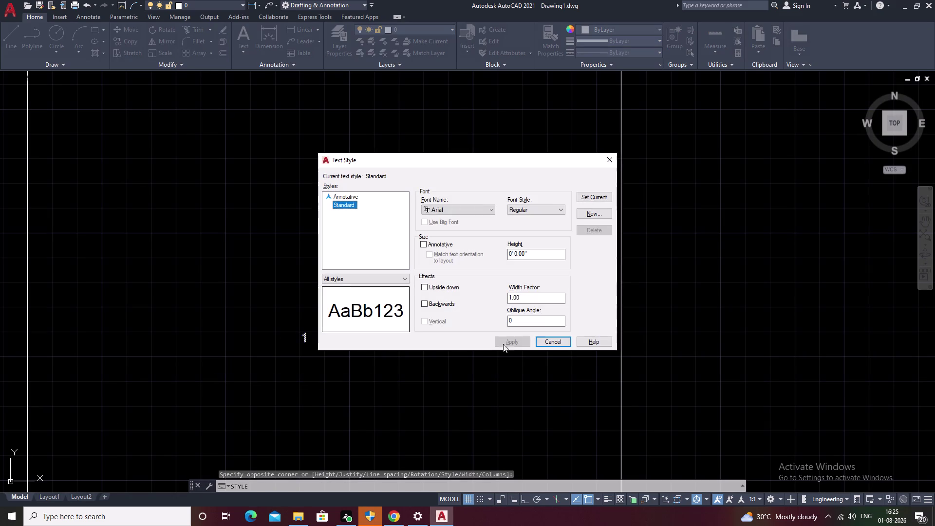
click(539, 249)
drag(528, 253, 463, 258)
key(BackSpace)
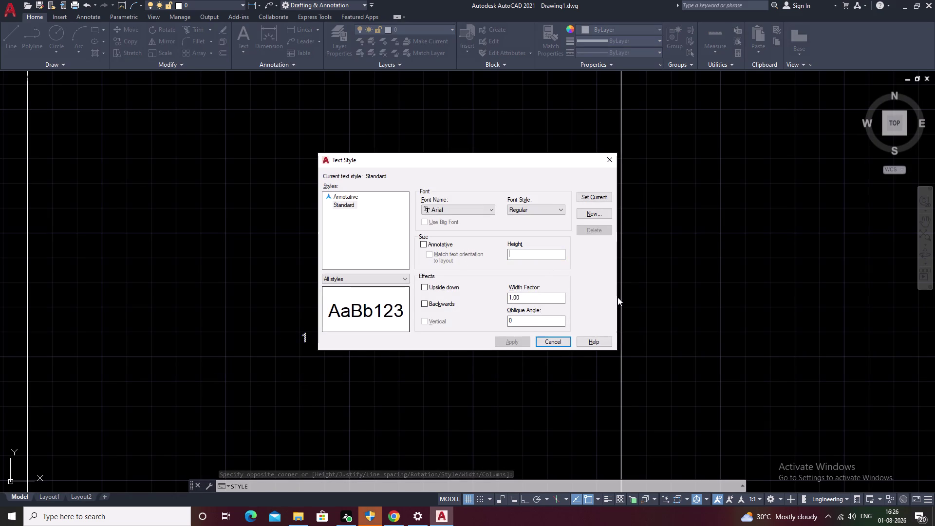
key(3)
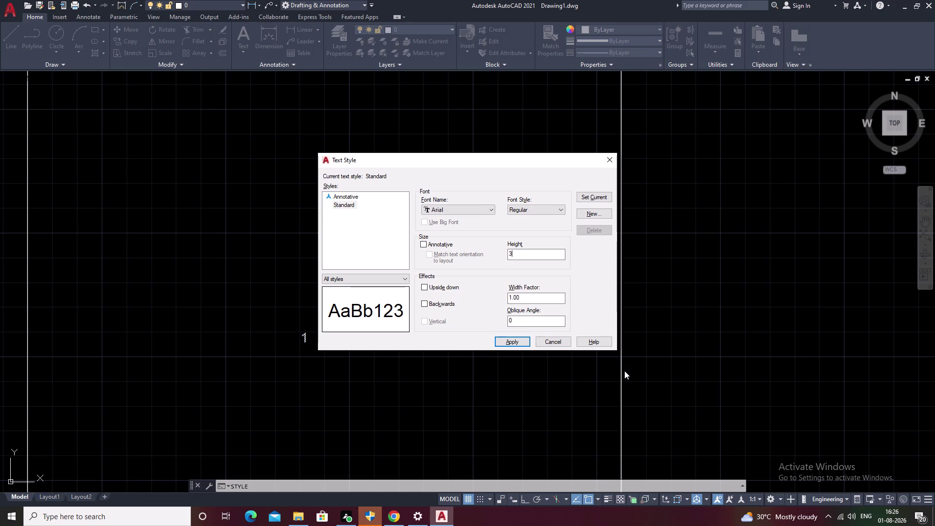
key(shift+quotedbl)
Apply the height, make Standard current, and close the Text Style dialog.
click(506, 339)
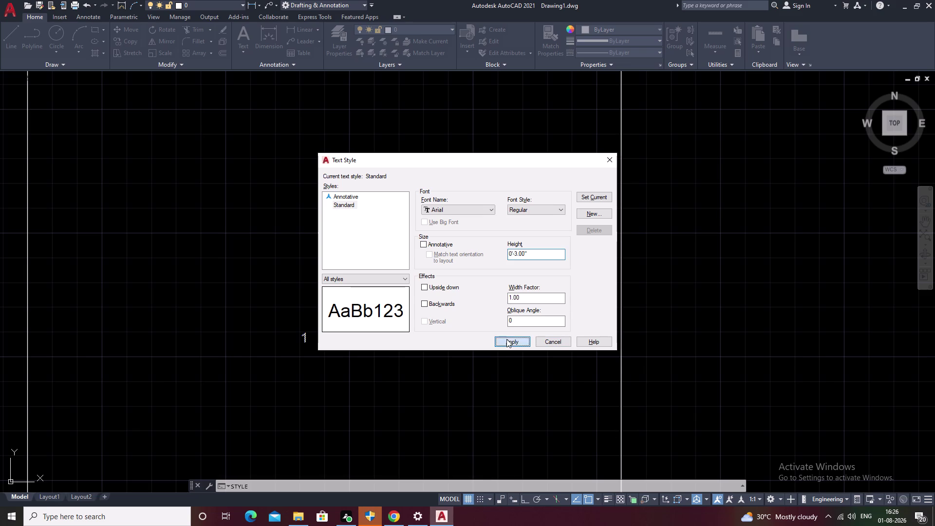
double_click(600, 196)
click(610, 159)
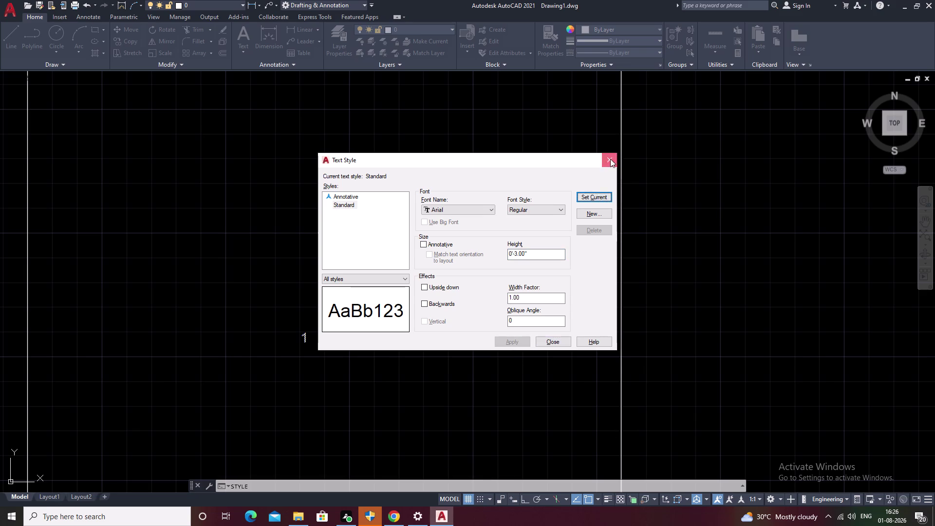
scroll(down, 3)
drag(437, 272, 406, 277)
drag(399, 281, 388, 319)
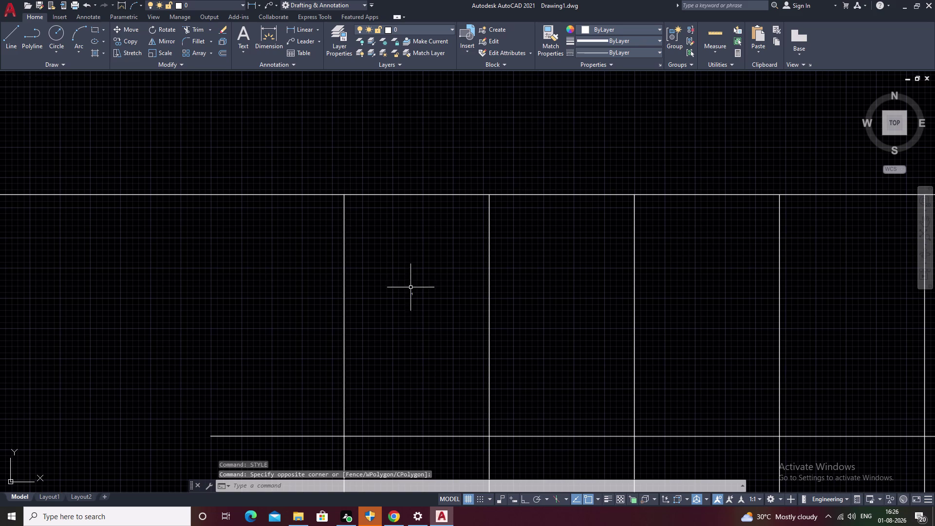
Erase the undersized '1' label from the first tread.
drag(414, 277, 425, 314)
text(E)
key(space)
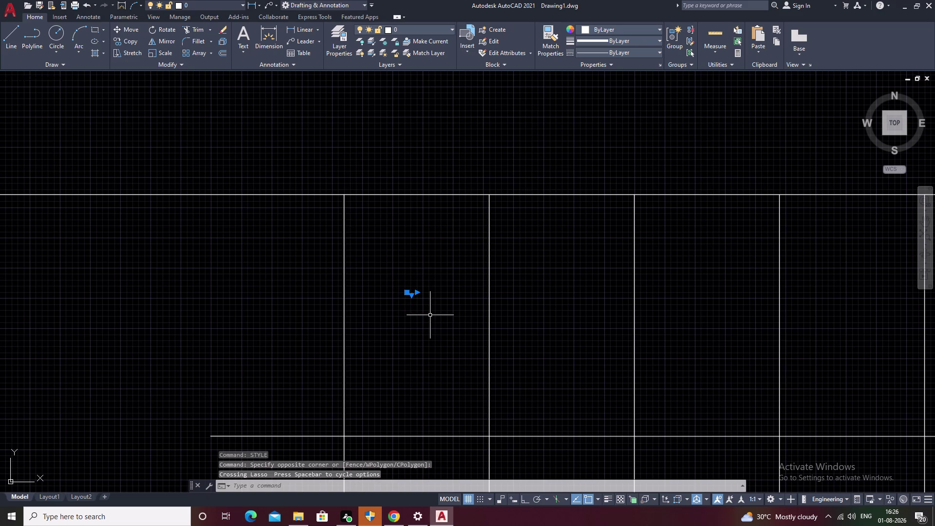
Recreate the step number '1' at 3" height, centred in the first tread.
text(T)
key(space)
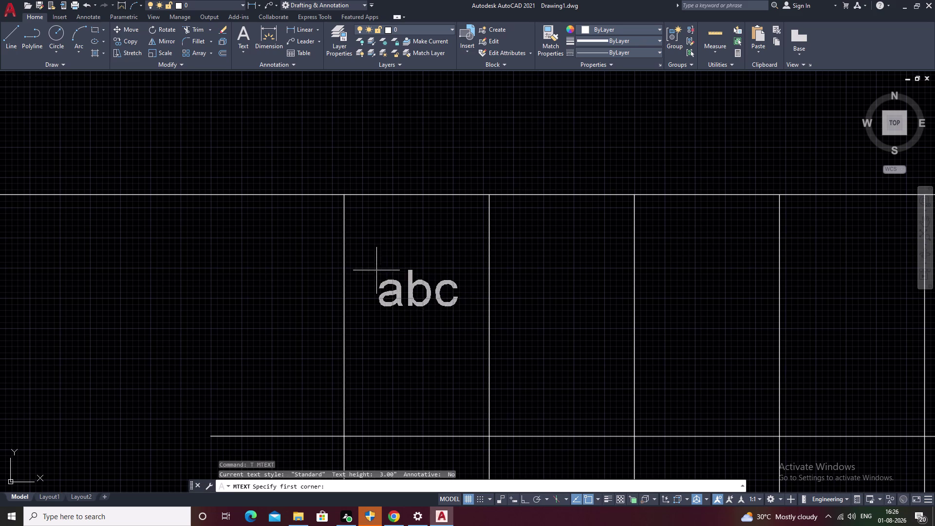
drag(375, 270, 385, 273)
right_click(385, 272)
drag(393, 276, 436, 296)
double_click(436, 297)
click(424, 254)
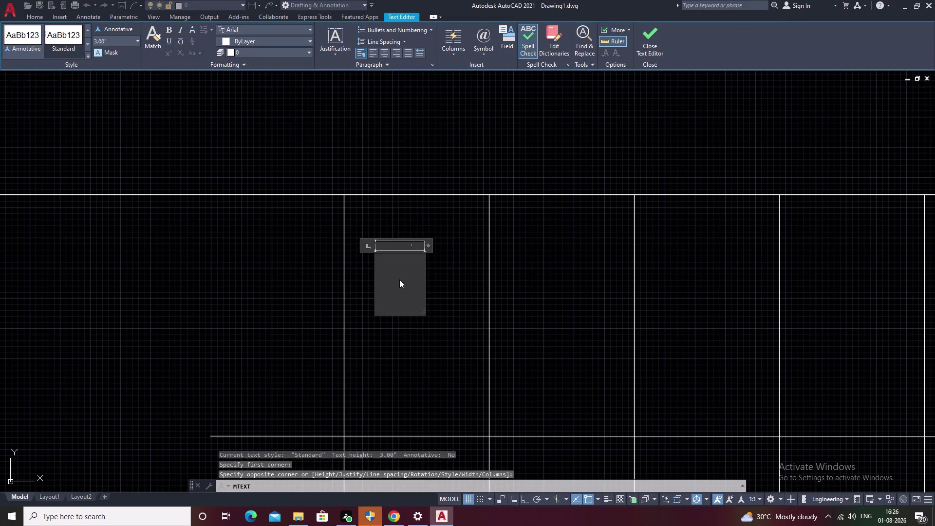
key(1)
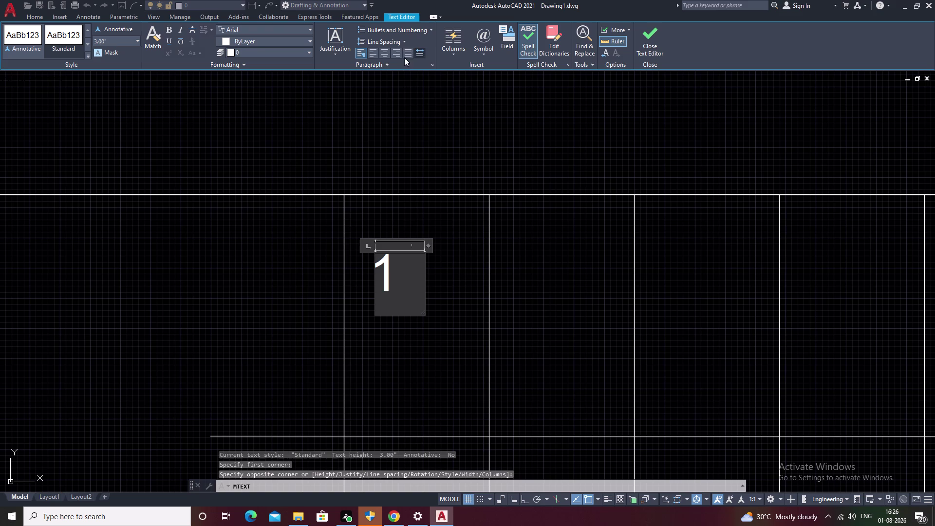
click(387, 54)
right_click(387, 53)
click(391, 52)
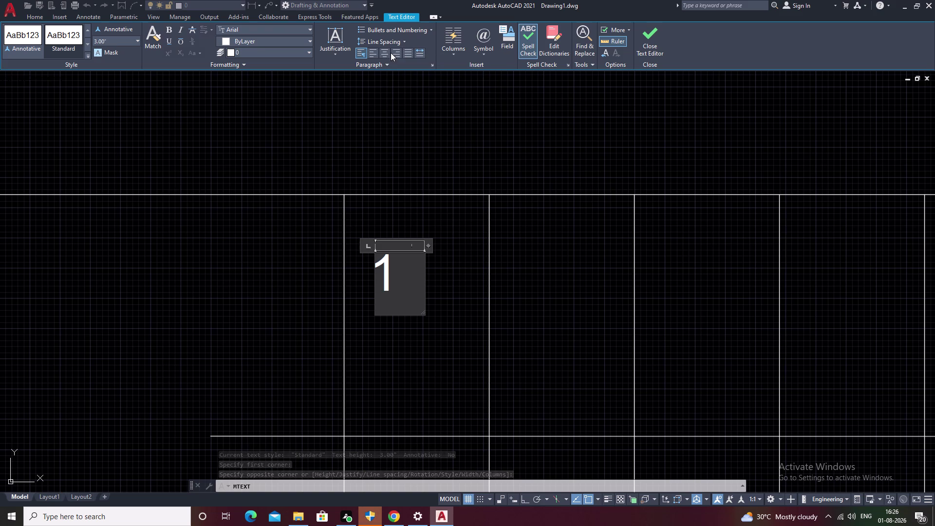
double_click(383, 53)
click(387, 54)
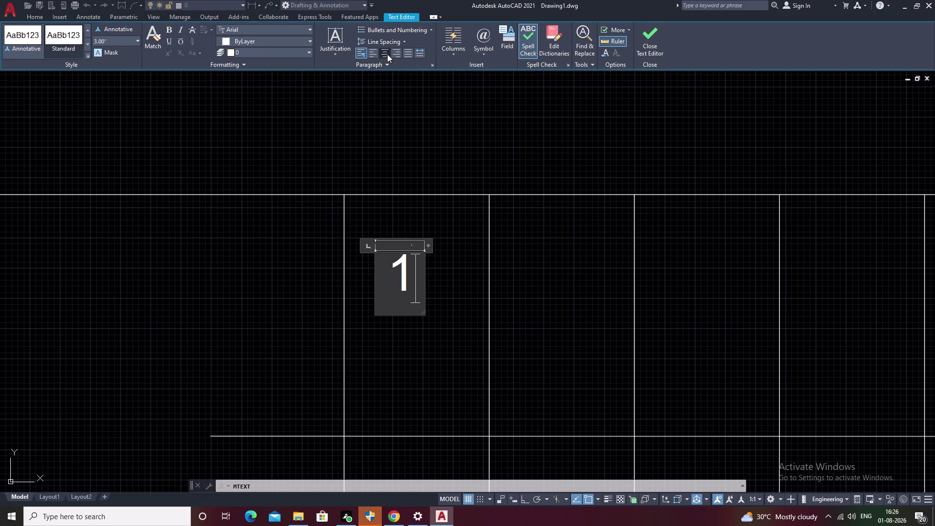
key(Escape)
Select the '1' label and start a rectangular array of it.
scroll(down, 3)
middle_drag(540, 265, 512, 283)
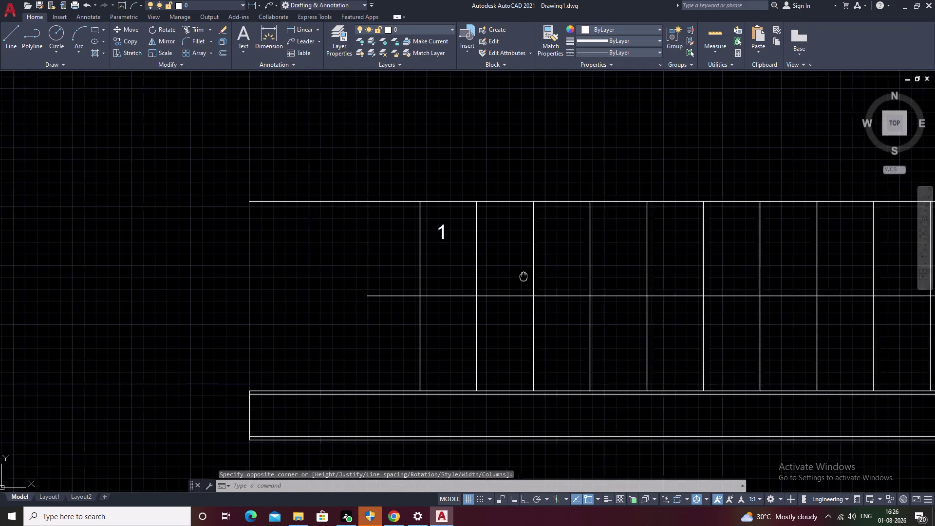
middle_drag(512, 284, 404, 312)
middle_drag(551, 293, 476, 310)
scroll(down, 3)
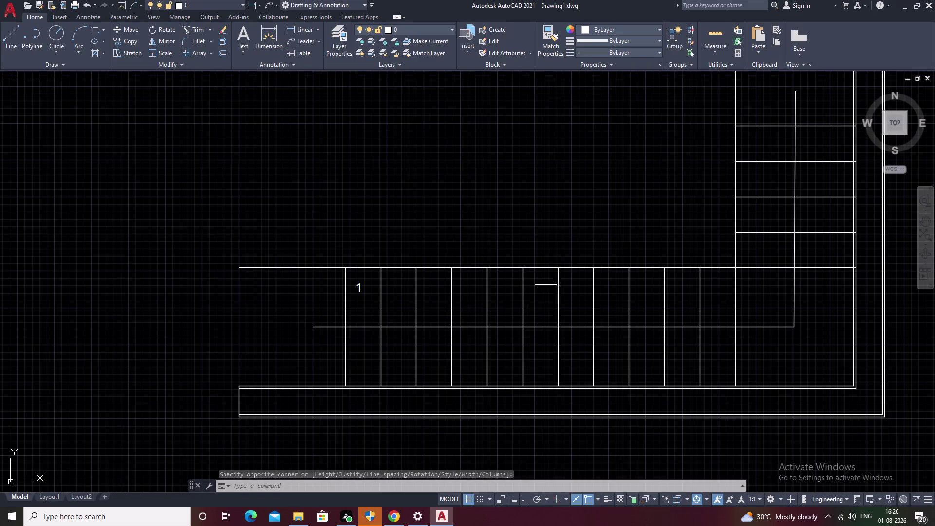
click(360, 289)
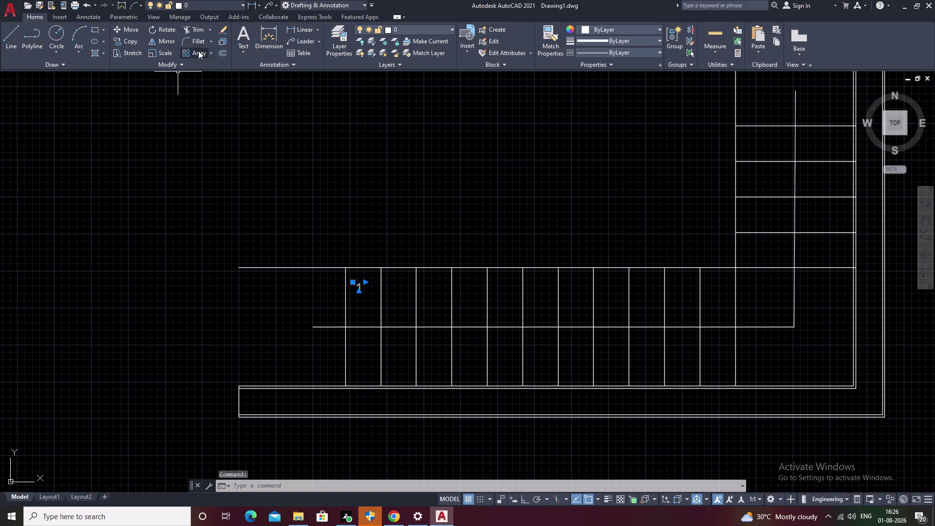
click(198, 51)
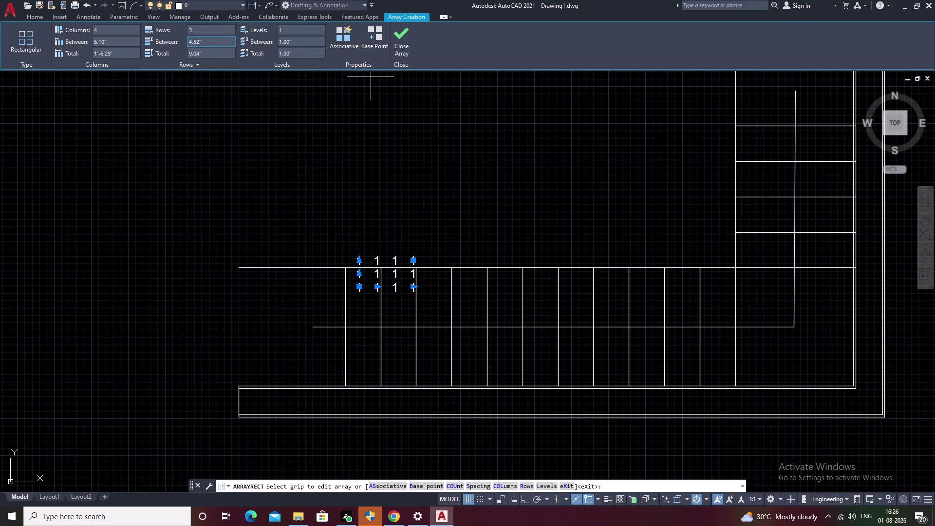
Set the label array to a single row, undoing an accidental wrong row count.
click(212, 30)
key(BackSpace)
key(1)
click(230, 89)
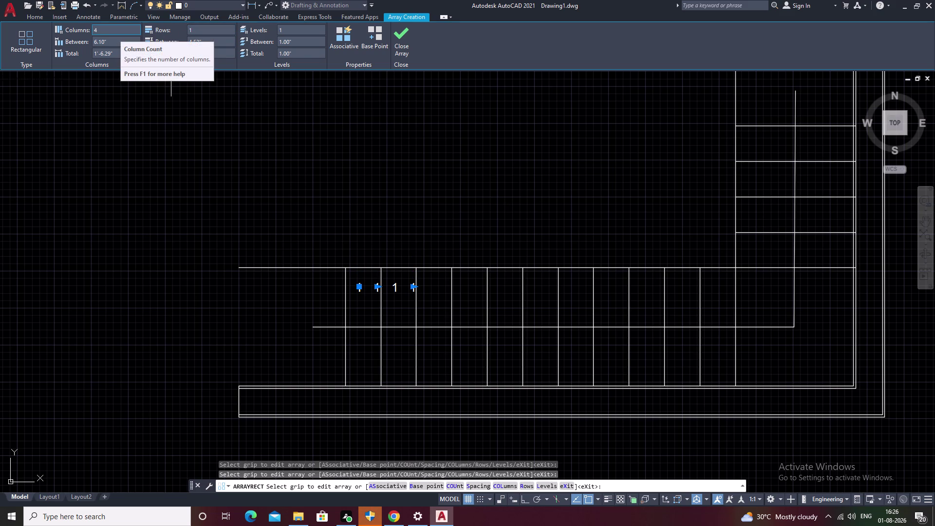
click(198, 29)
right_click(198, 29)
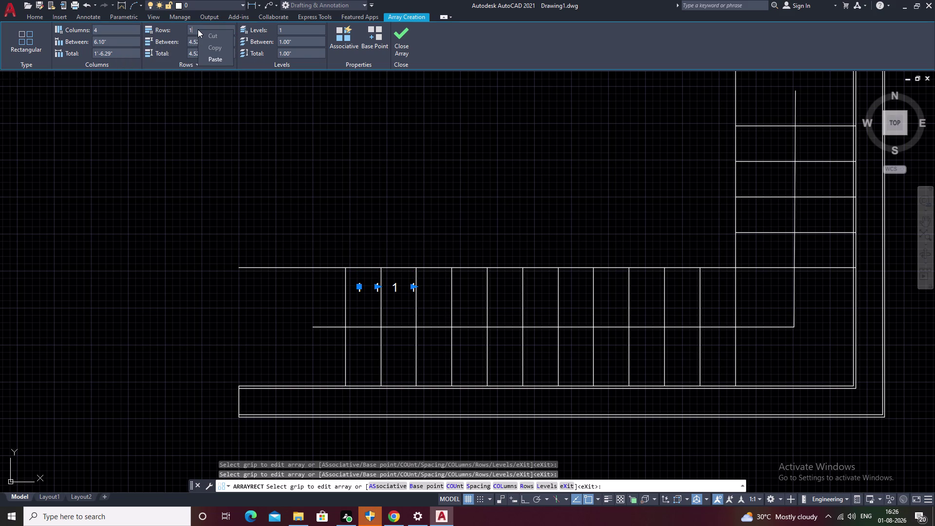
text(11)
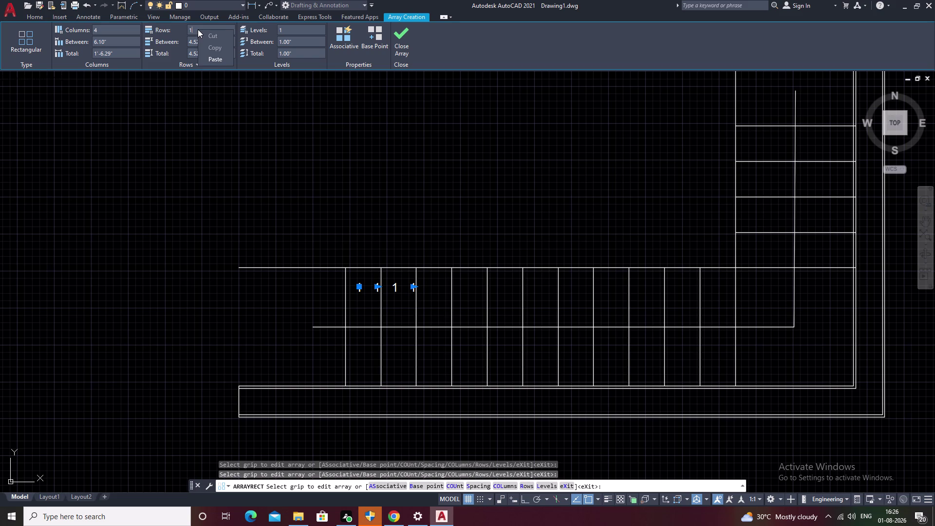
click(197, 29)
click(192, 30)
key(1)
click(215, 104)
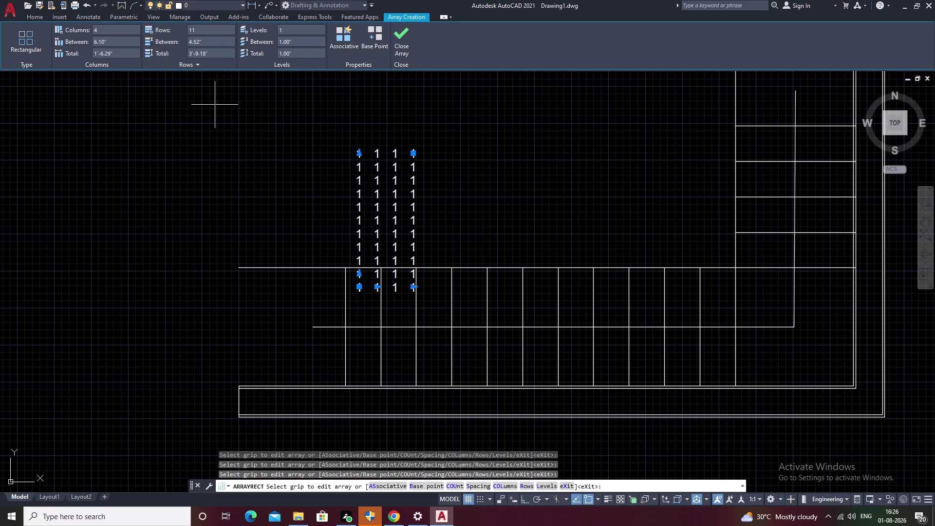
key(ctrl+z)
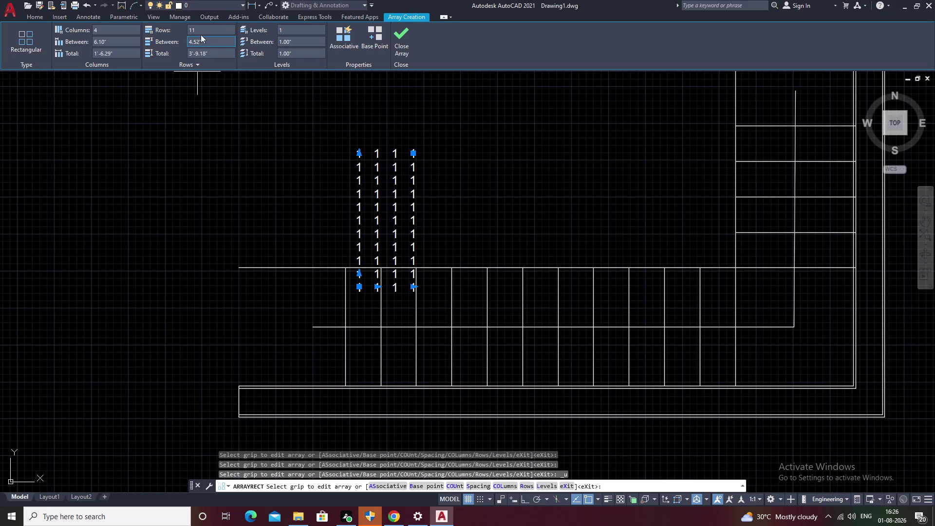
double_click(202, 32)
key(BackSpace)
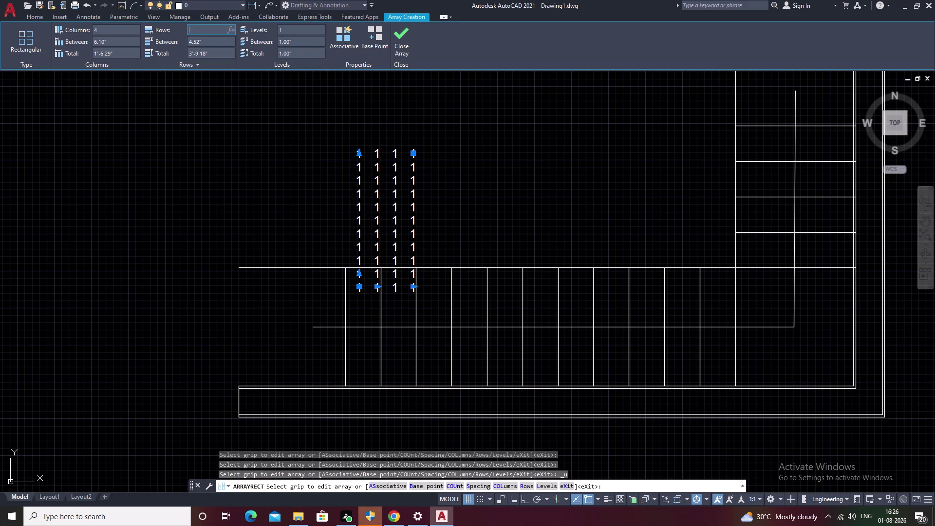
key(1)
click(203, 108)
click(203, 109)
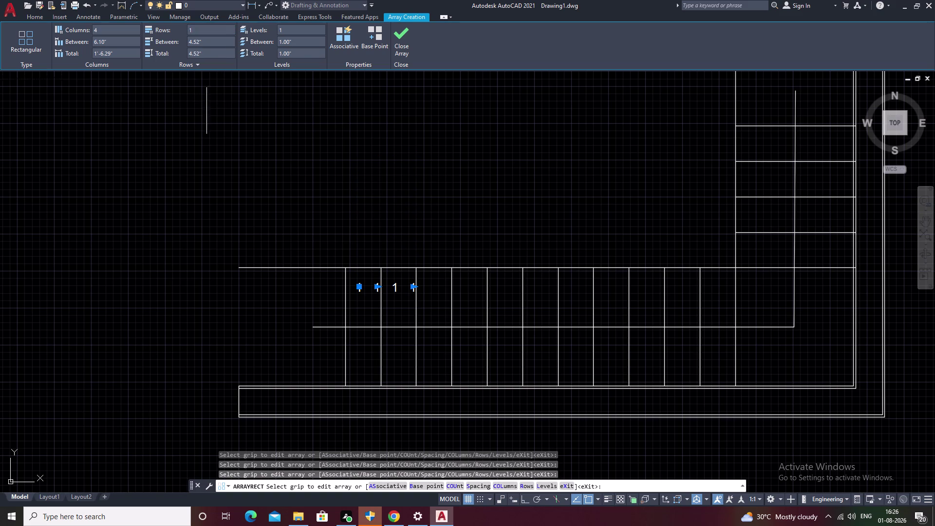
Set the array column count to 11.
click(101, 30)
right_click(101, 31)
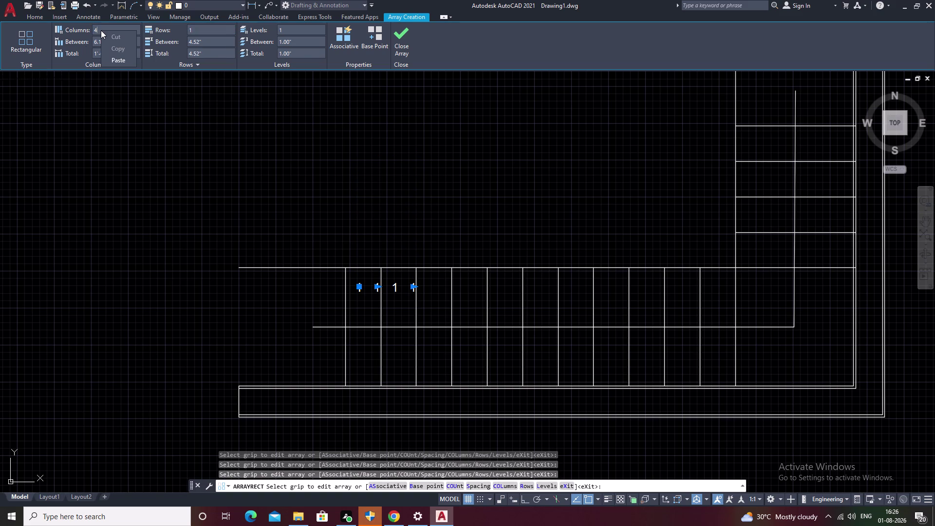
key(BackSpace)
text(11)
click(100, 30)
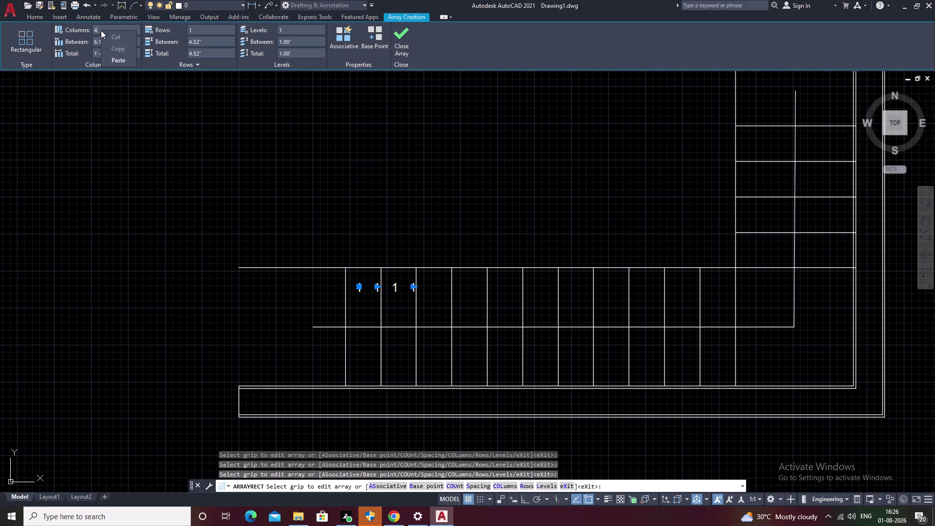
click(97, 24)
key(BackSpace)
text(1)
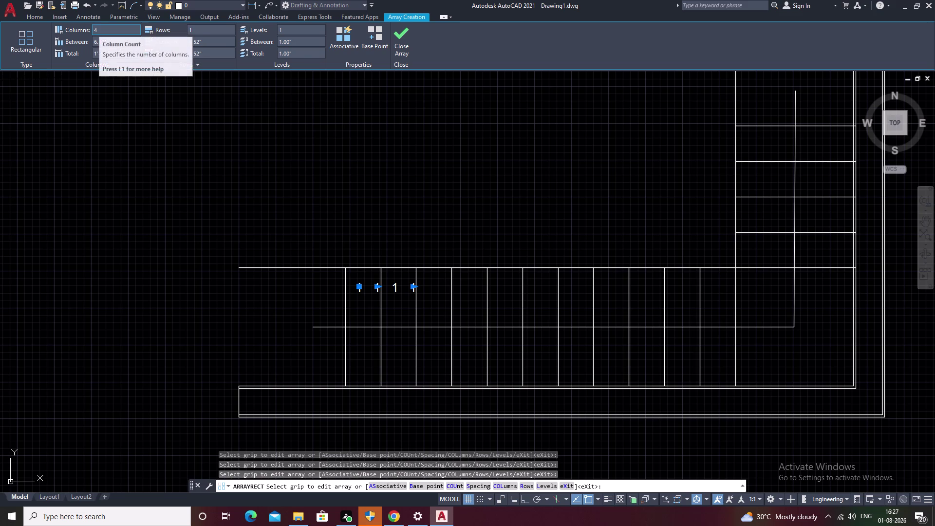
text(1)
click(115, 30)
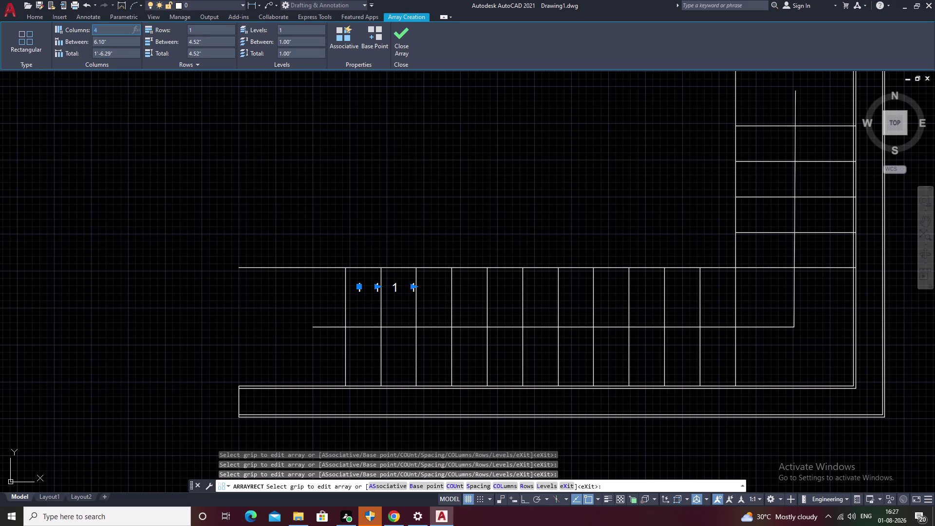
key(BackSpace)
text(11)
click(128, 116)
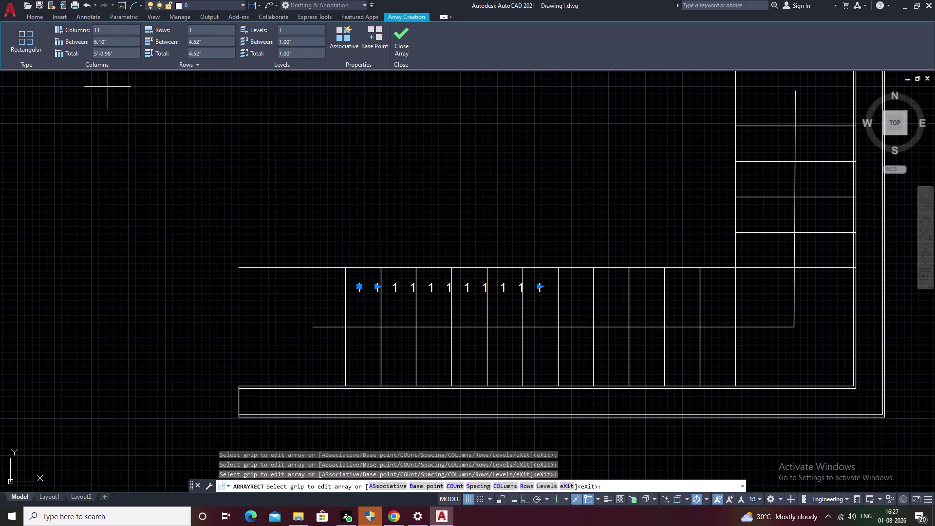
Space the array columns 1' apart and finish the array.
click(107, 40)
key(BackSpace)
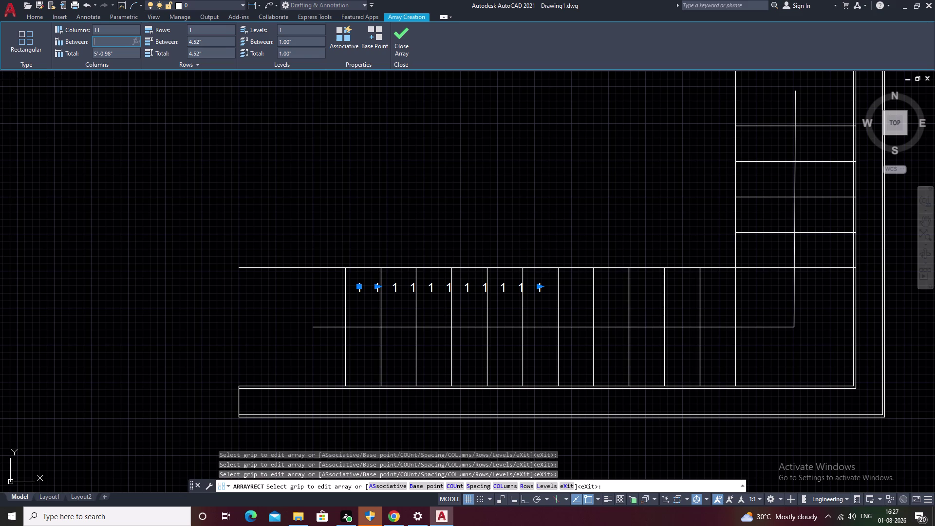
text(1')
click(131, 135)
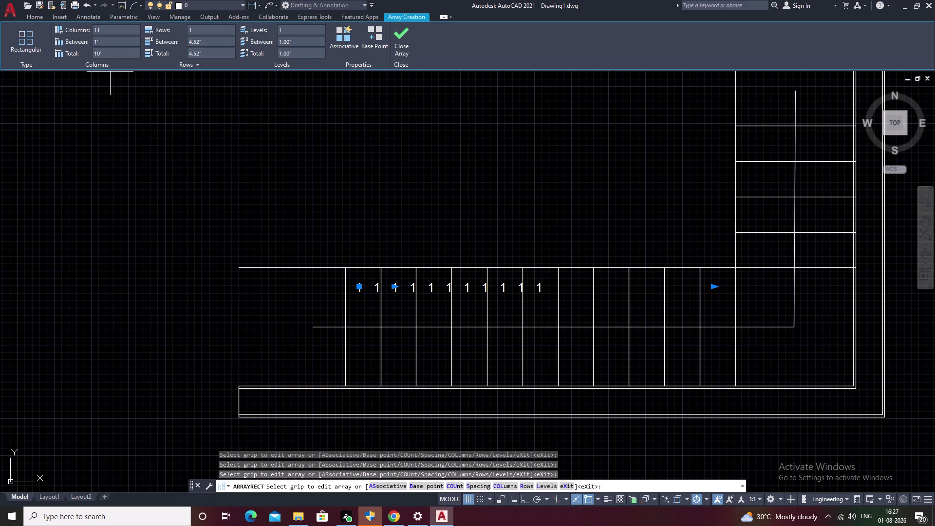
click(149, 158)
key(Escape)
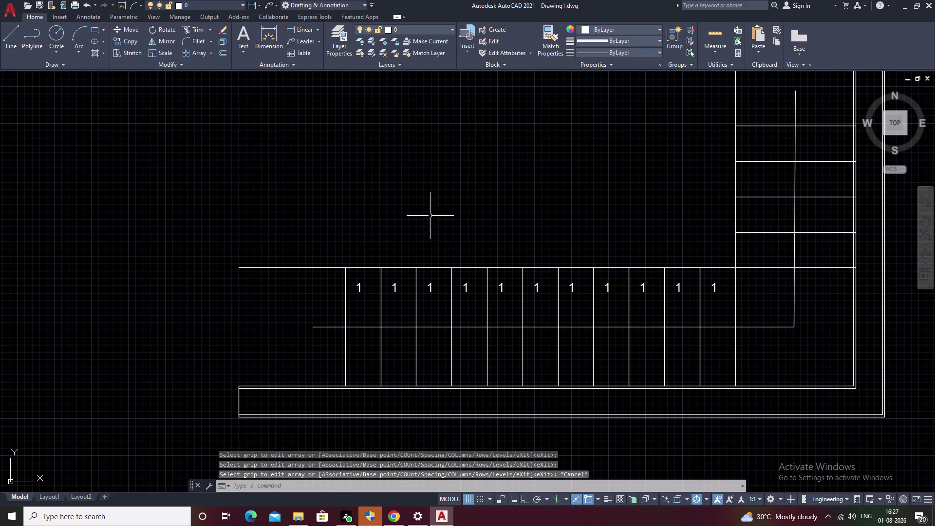
Copy the last '1' label with CO into the corner landing square.
middle_drag(492, 219, 279, 244)
middle_drag(453, 233, 406, 247)
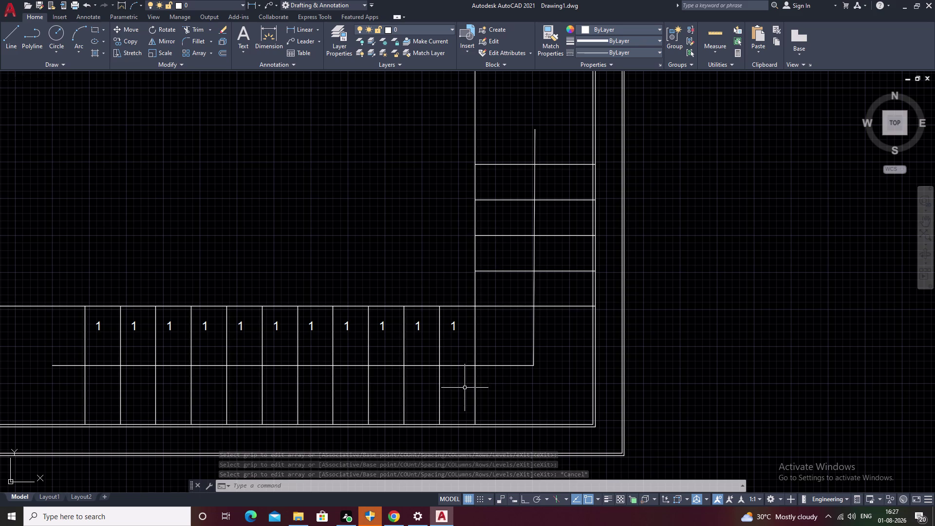
scroll(up, 3)
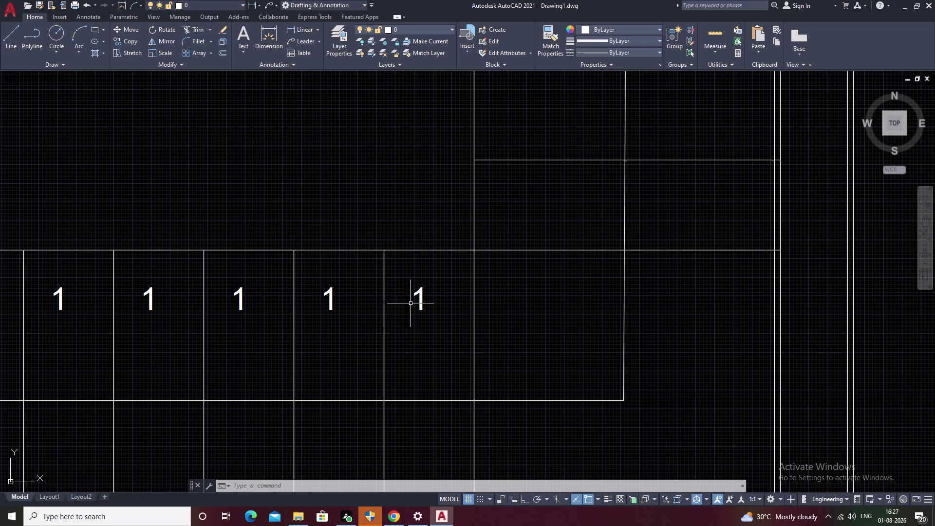
click(419, 299)
text(C)
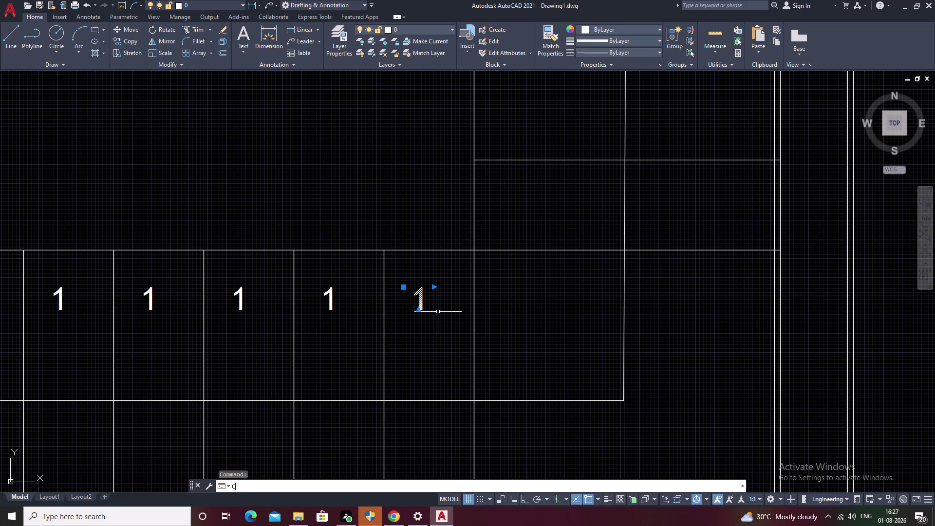
text(O)
key(space)
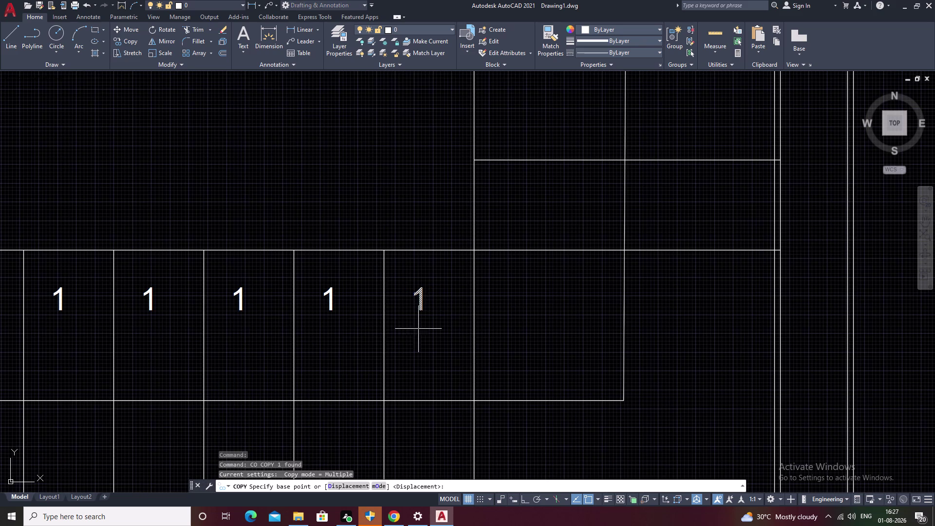
click(417, 302)
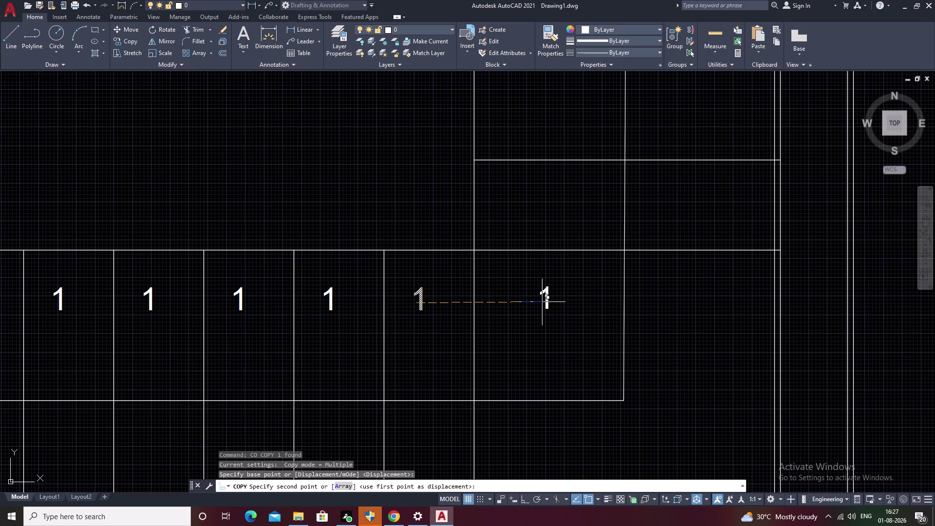
click(540, 303)
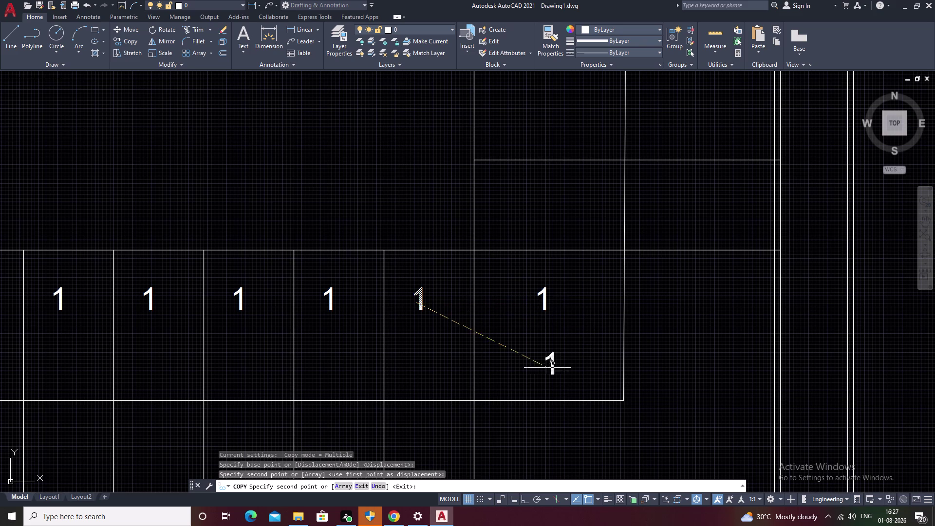
key(Escape)
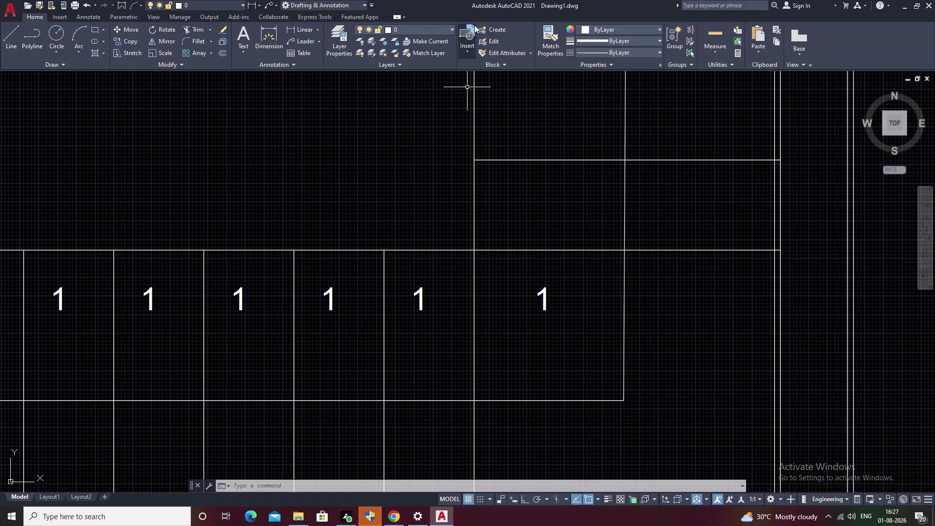
middle_drag(576, 277, 517, 365)
scroll(down, 3)
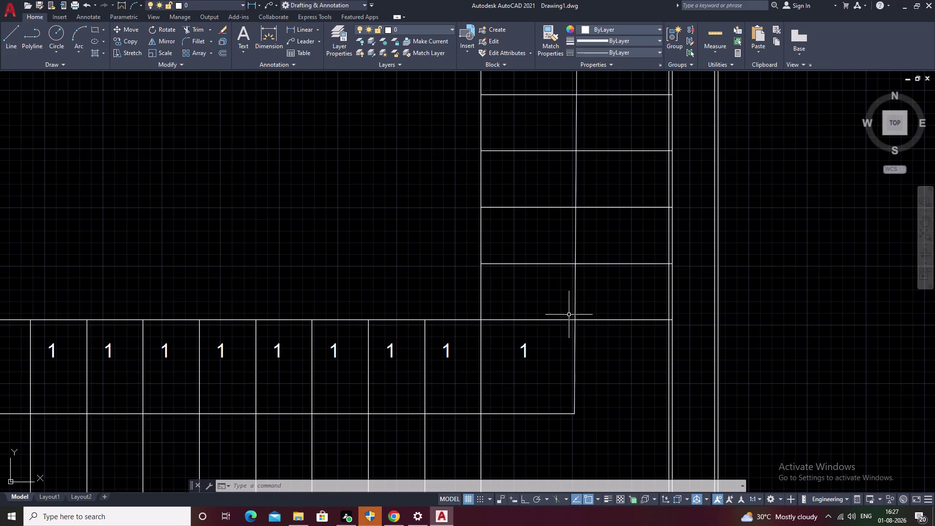